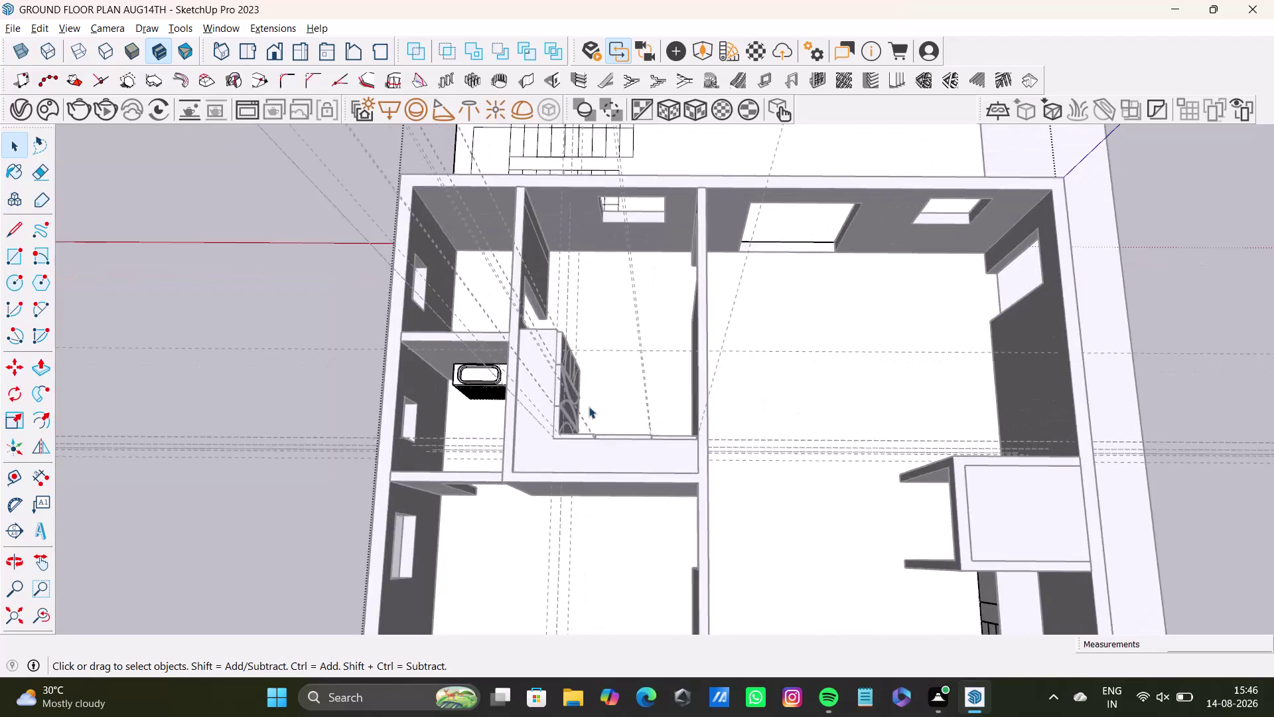
Select the whole L-shaped wardrobe in the furnished bedroom.
middle_drag(617, 453, 317, 513)
scroll(up, 3)
middle_drag(587, 396, 584, 259)
middle_drag(618, 291, 339, 302)
middle_drag(421, 314, 576, 392)
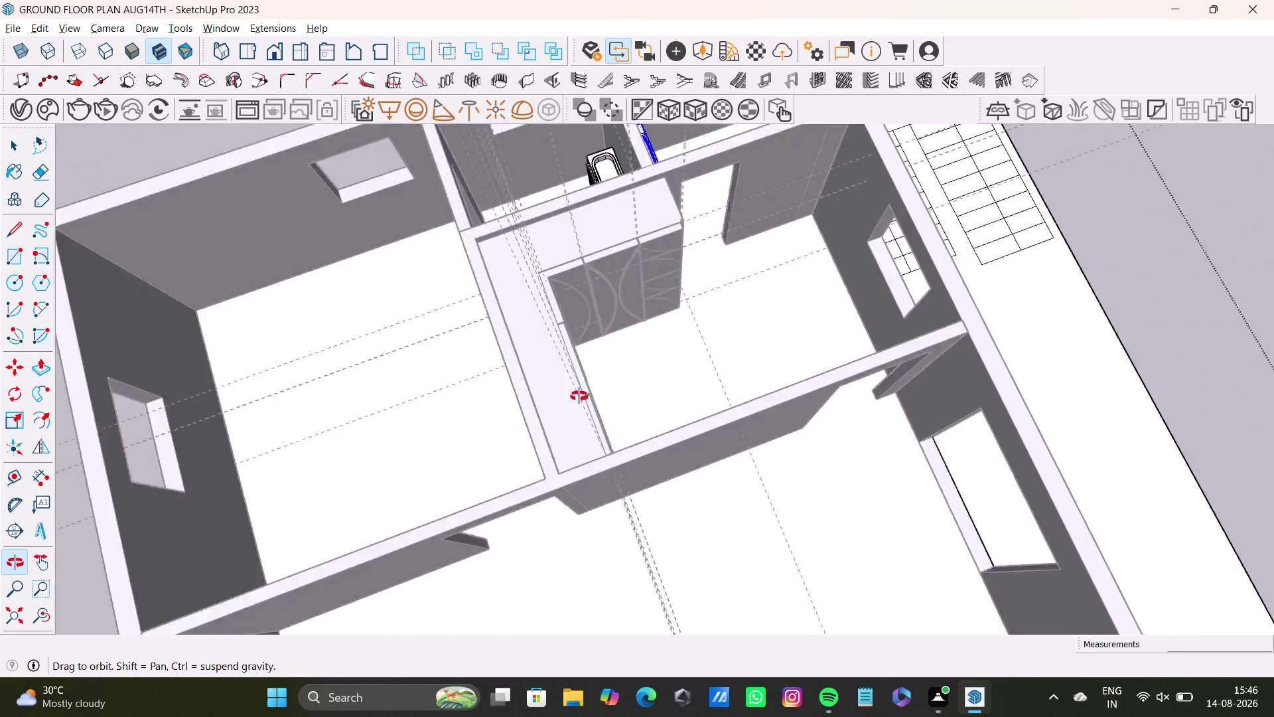
middle_drag(575, 392, 671, 258)
middle_drag(700, 316, 302, 366)
middle_drag(570, 328, 691, 632)
middle_drag(741, 554, 544, 427)
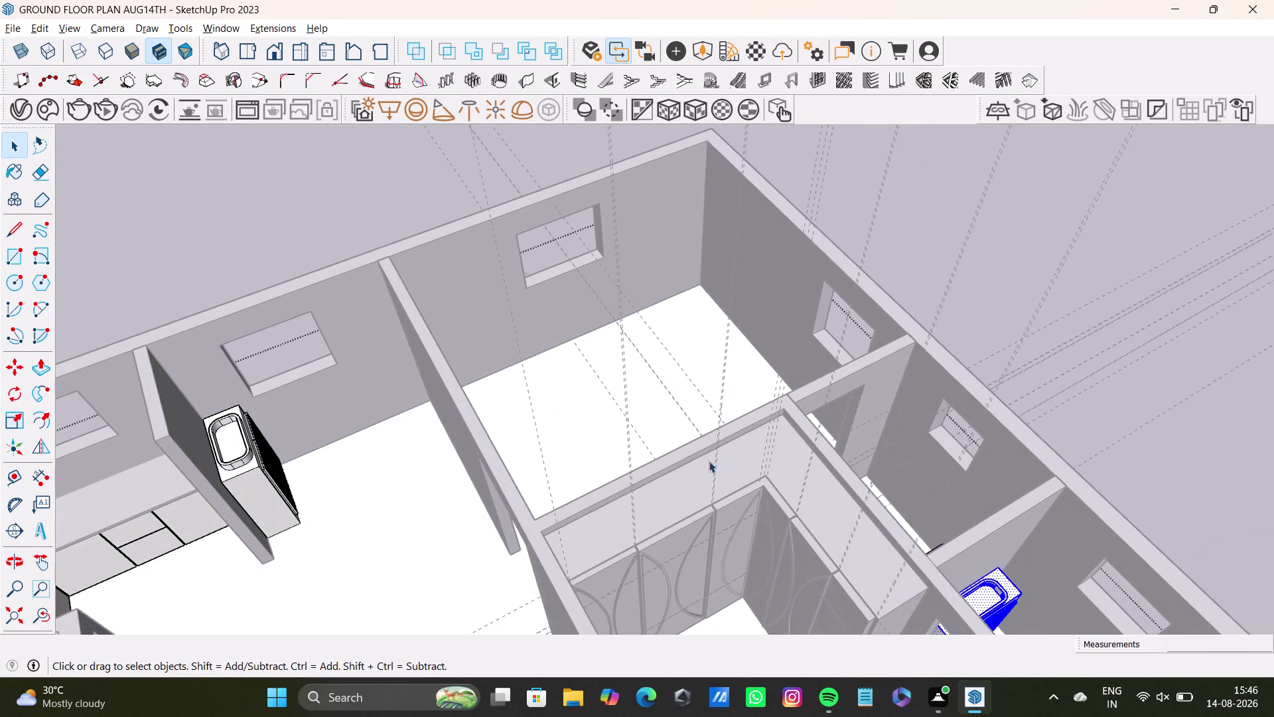
key(space)
click(1014, 291)
scroll(up, 3)
middle_drag(742, 515, 633, 439)
click(728, 392)
triple_click(715, 401)
scroll(down, 3)
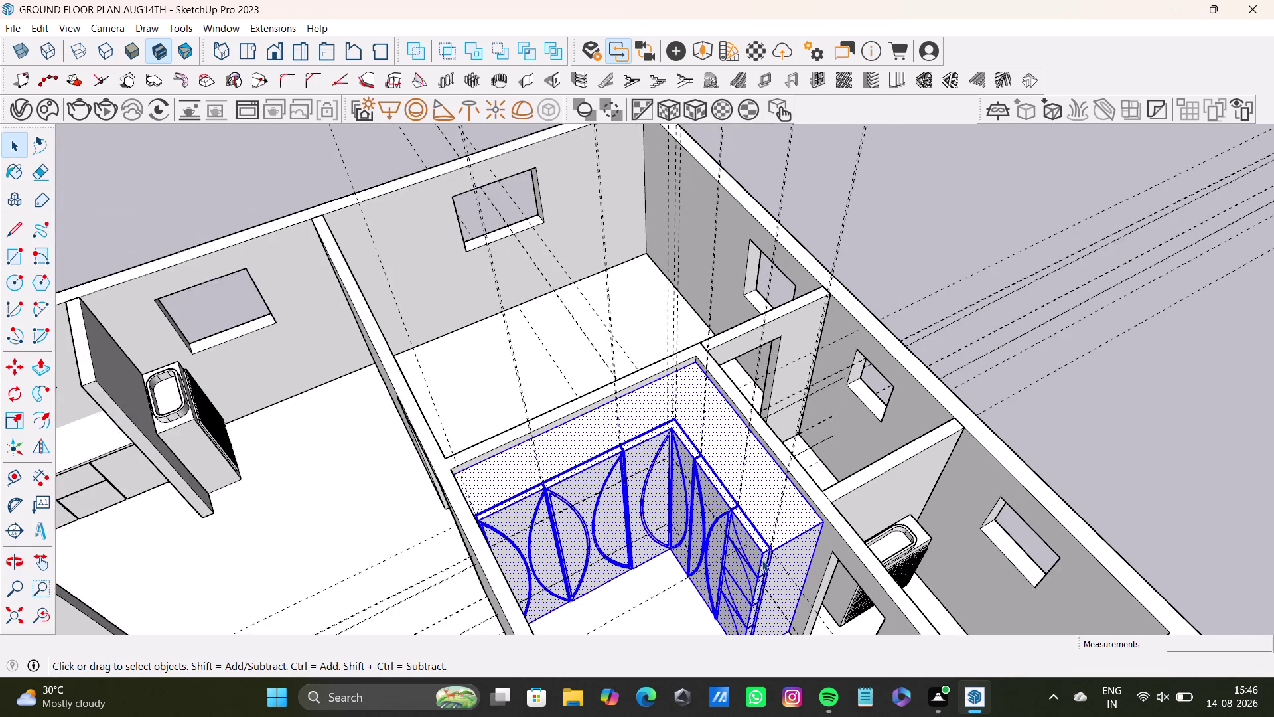
middle_drag(762, 560, 692, 434)
Move a copy of the wardrobe into a corner of the other bedroom.
key(m)
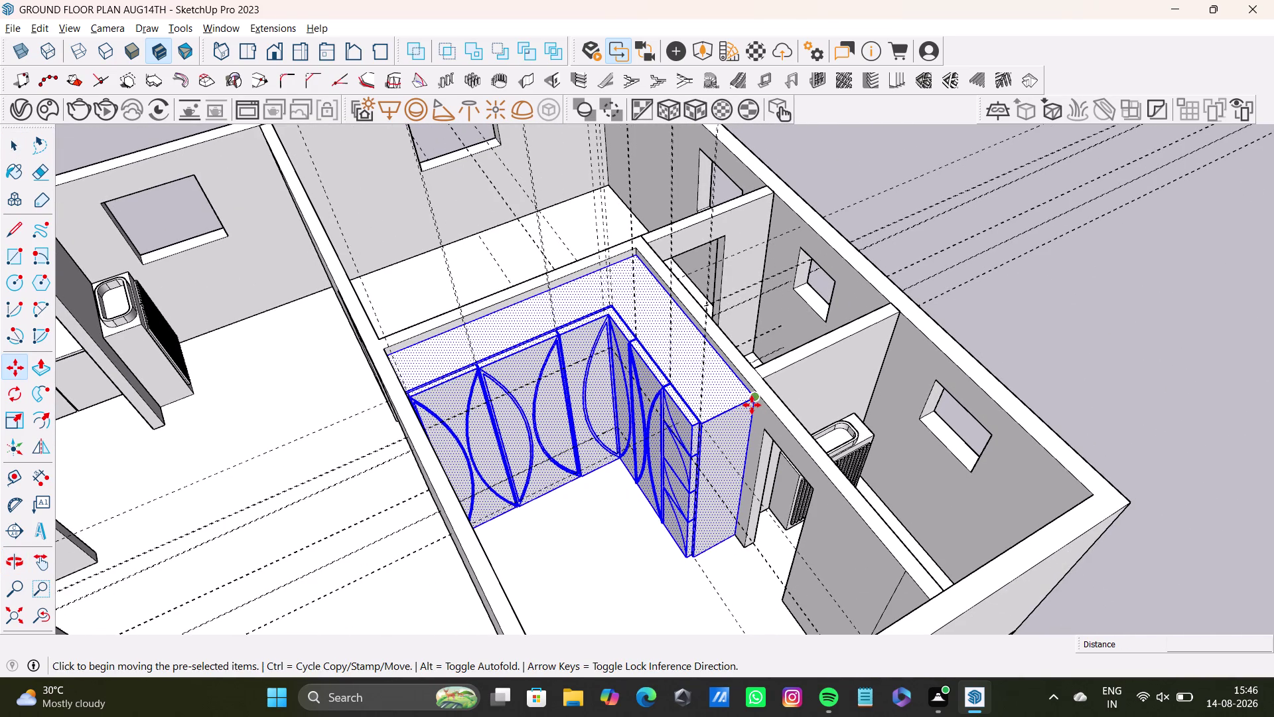
click(752, 405)
middle_drag(635, 152, 657, 332)
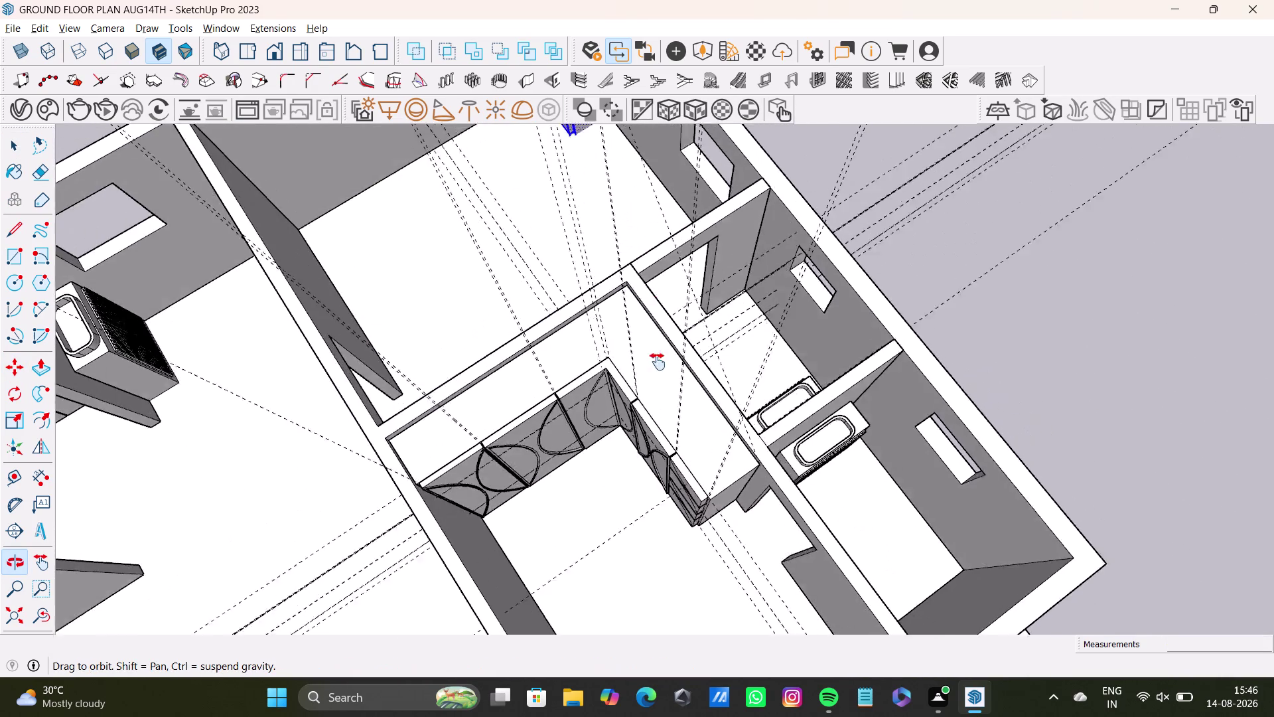
middle_drag(657, 332, 709, 673)
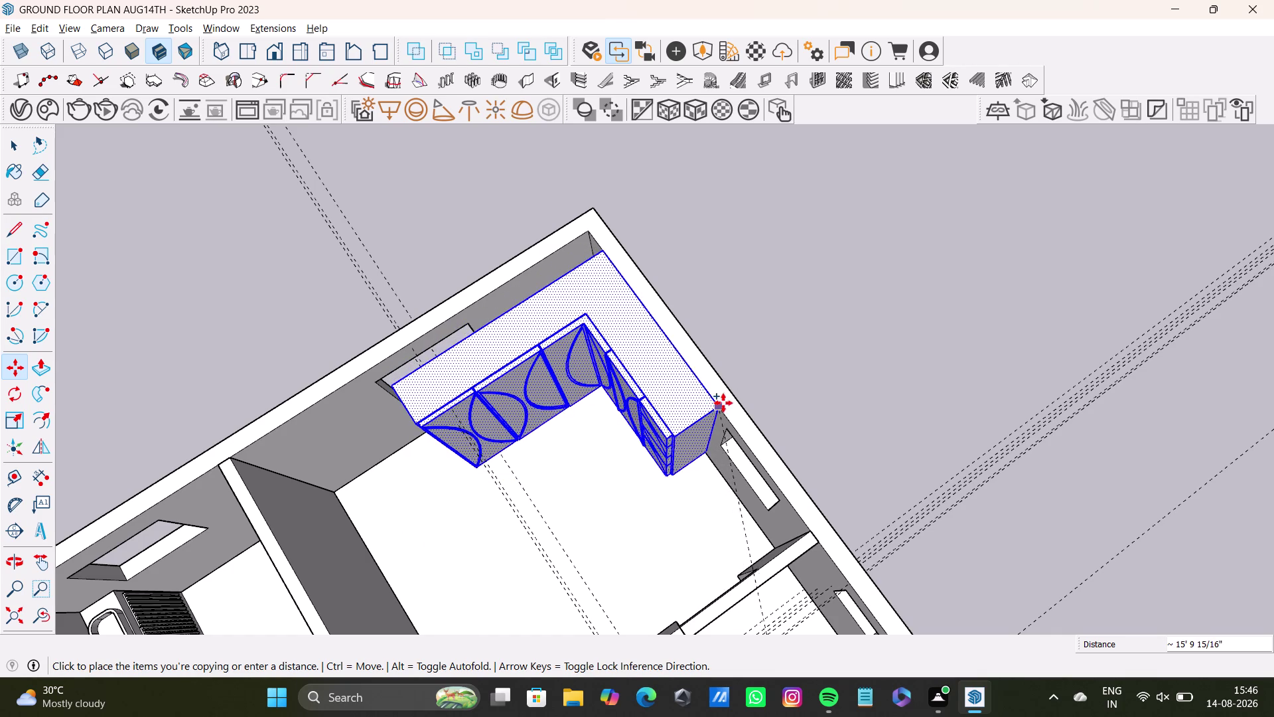
click(724, 416)
middle_drag(561, 503, 702, 389)
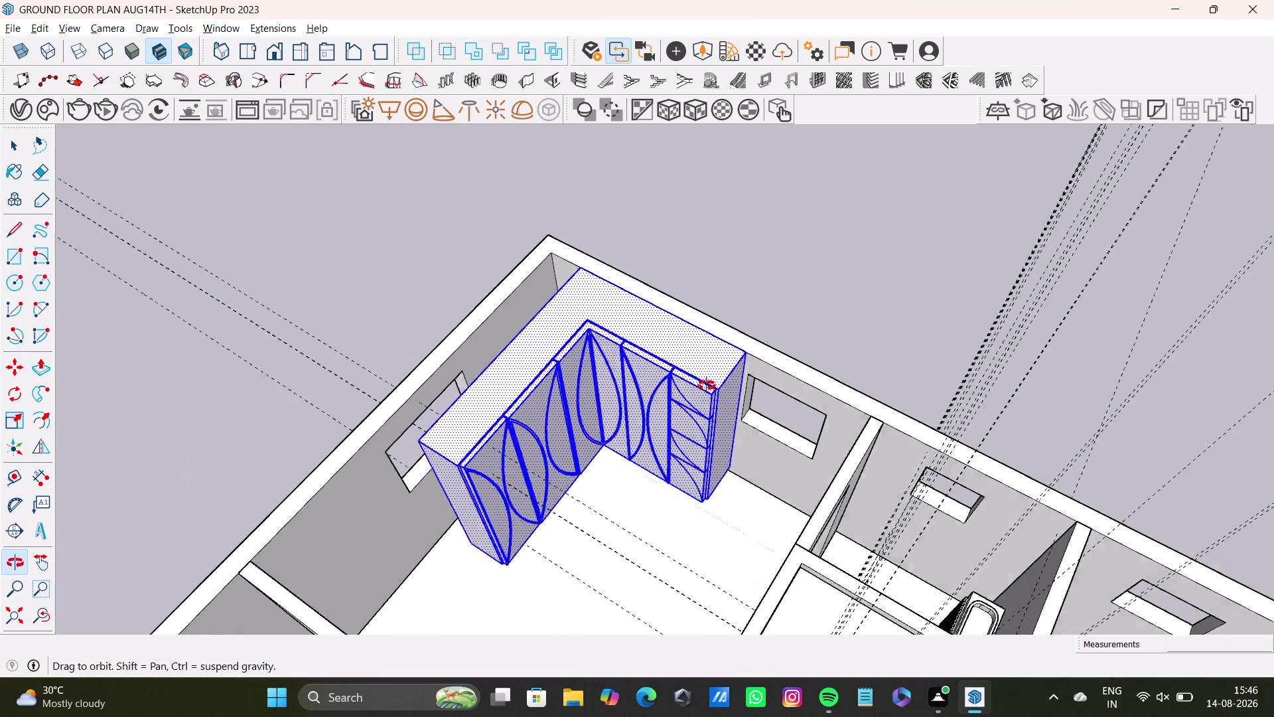
middle_drag(702, 389, 736, 362)
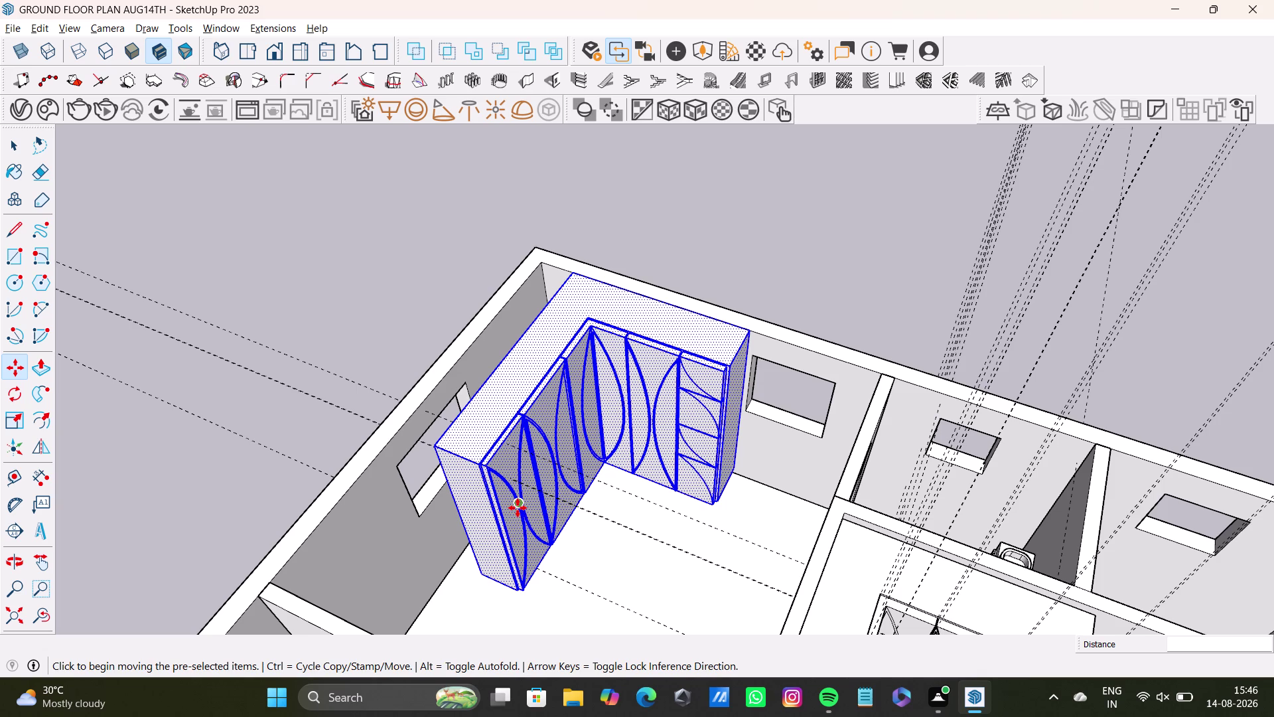
Shrink the copied wardrobe's width, depth and height with the Scale grips.
key(s)
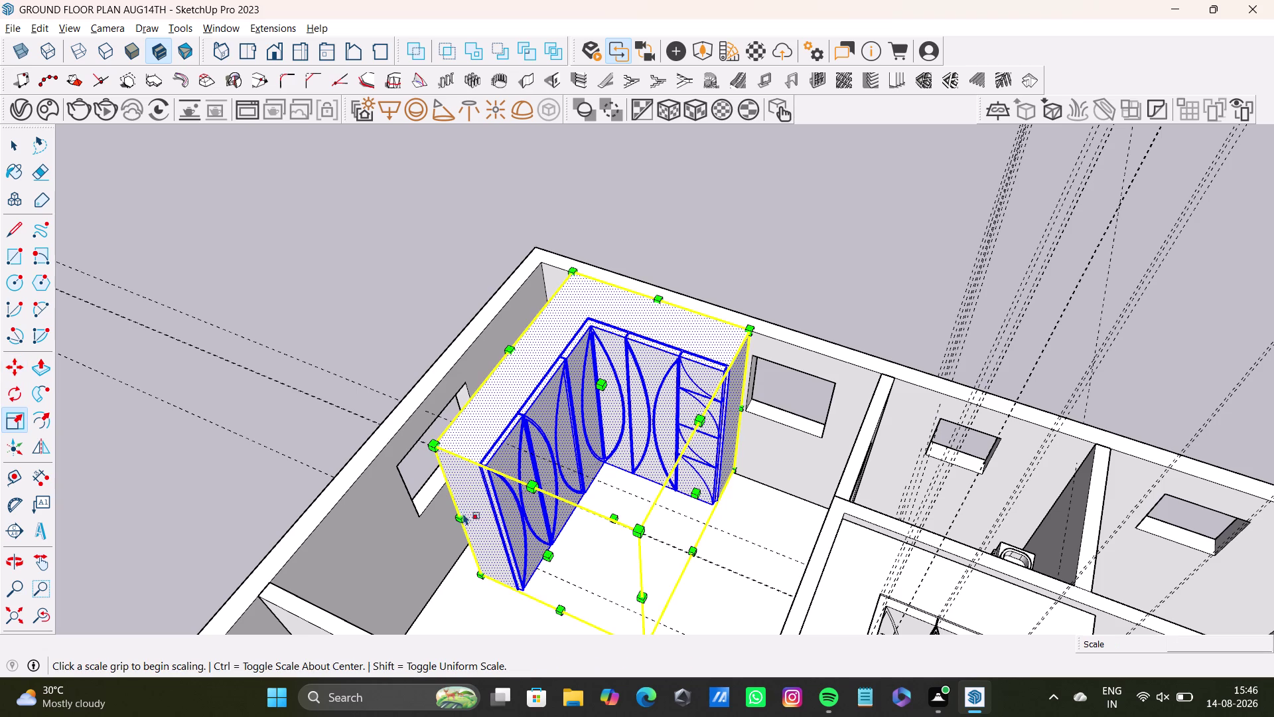
drag(549, 559, 581, 493)
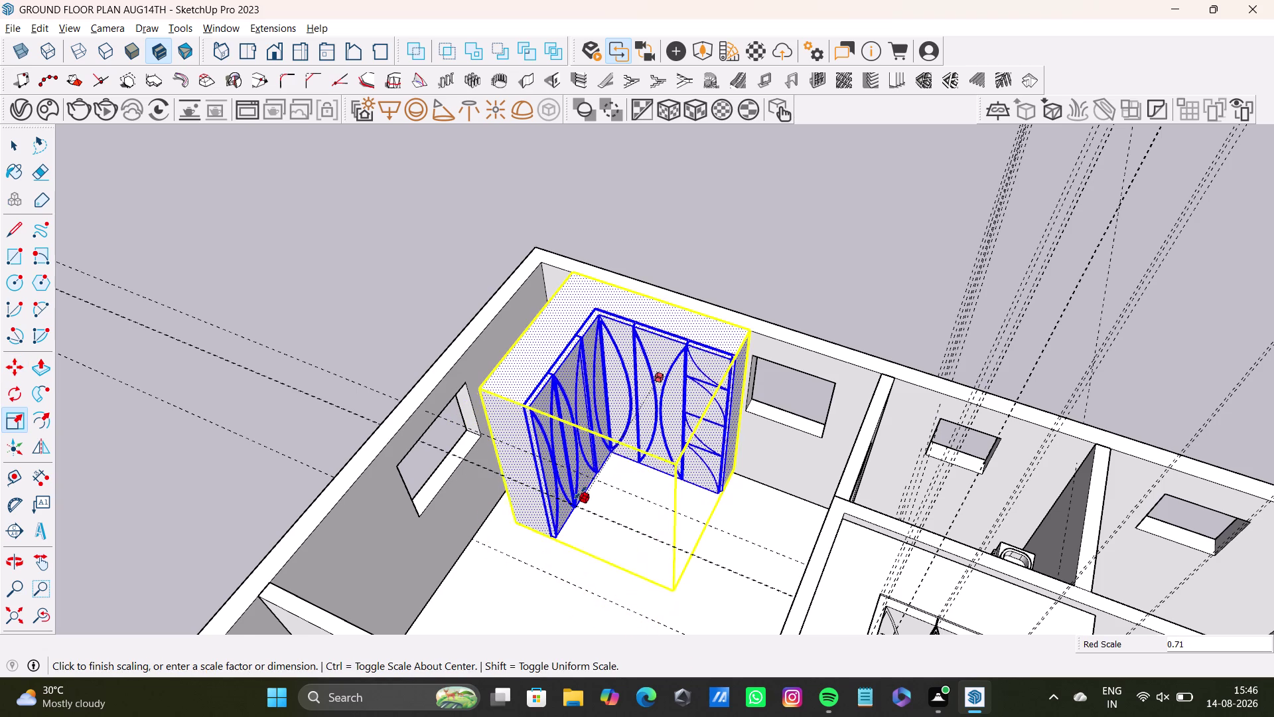
drag(580, 493, 580, 486)
drag(714, 466, 673, 452)
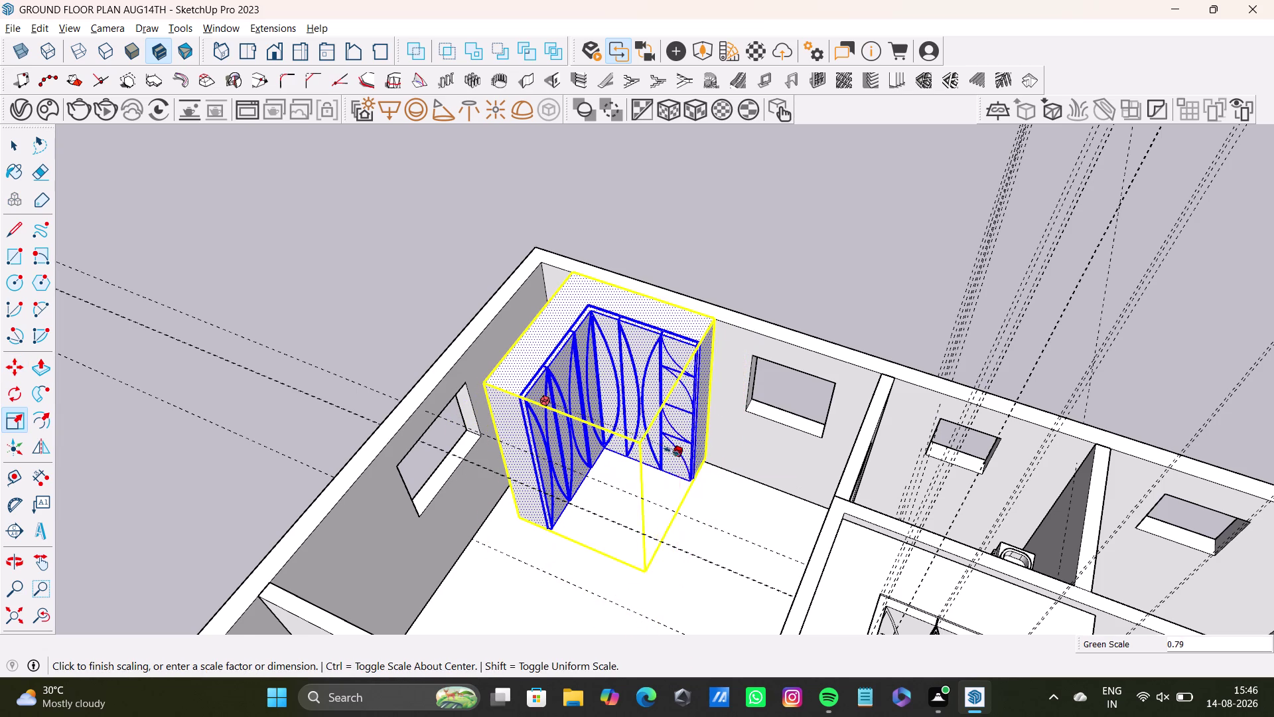
drag(673, 451, 688, 454)
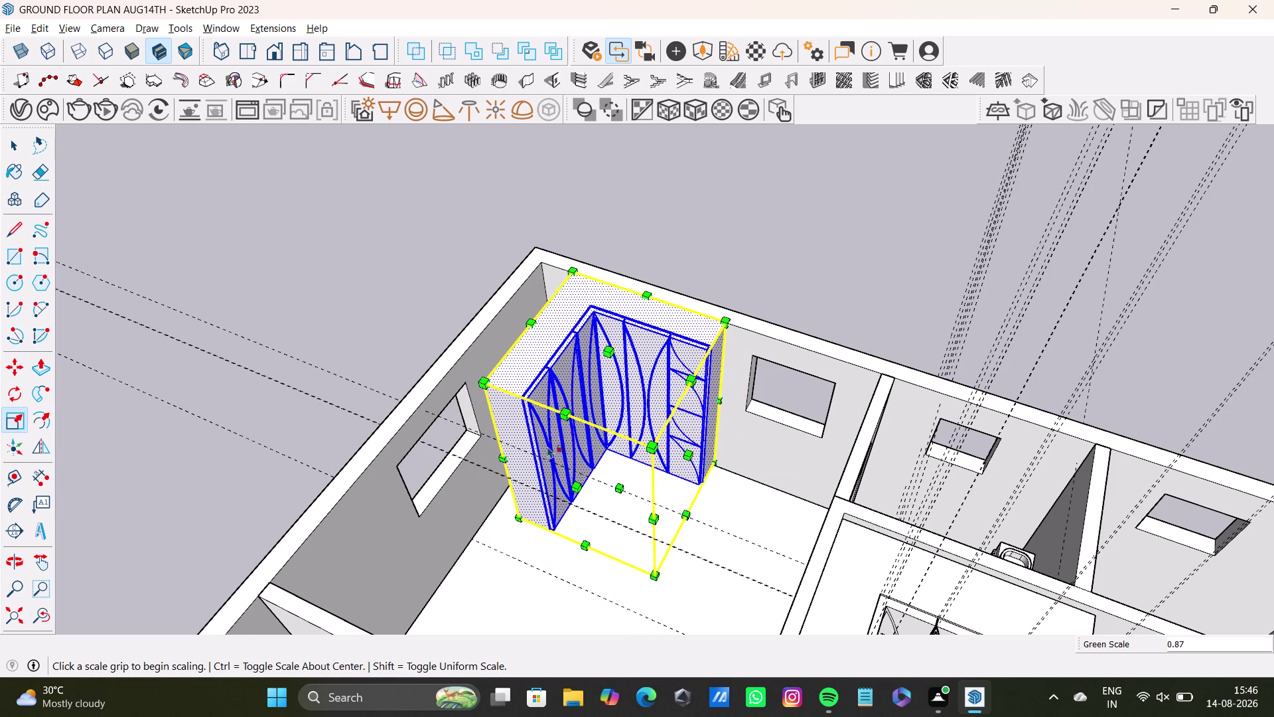
click(605, 353)
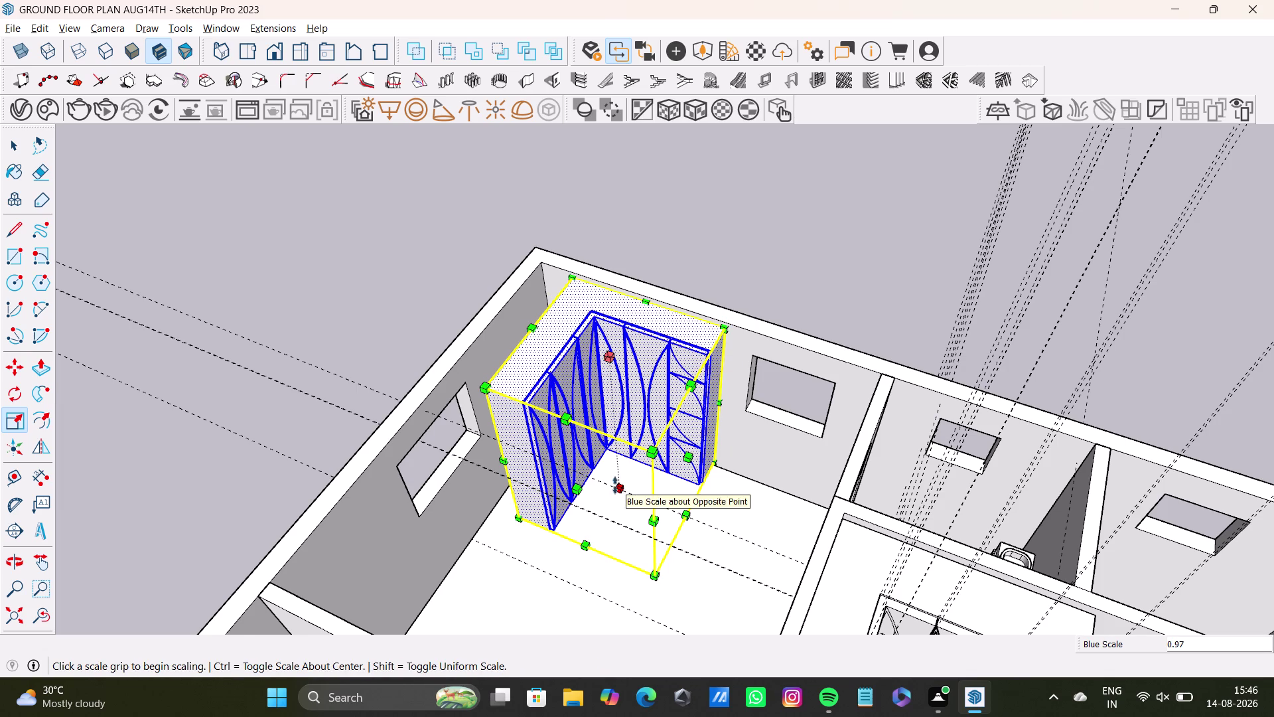
drag(575, 491, 566, 483)
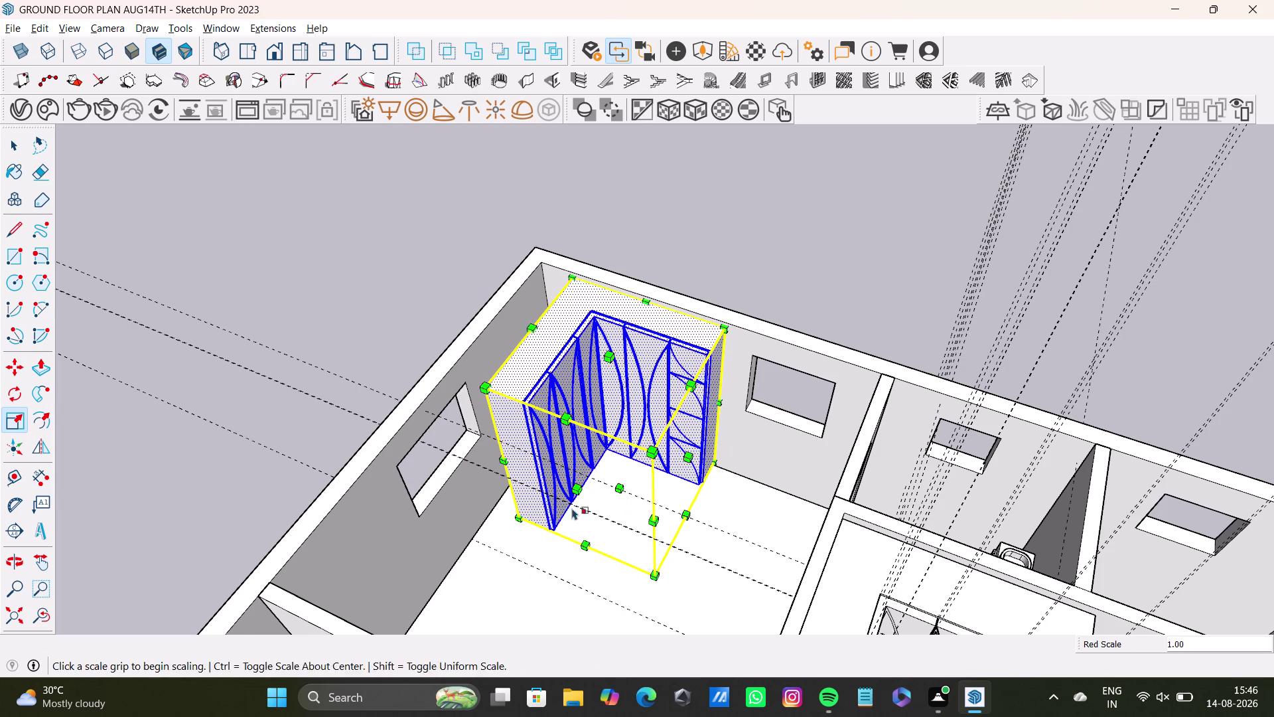
Check the scaled wardrobe from several angles, fine-tune its size, then deselect it.
middle_drag(573, 508, 768, 508)
scroll(up, 3)
middle_drag(580, 474, 381, 361)
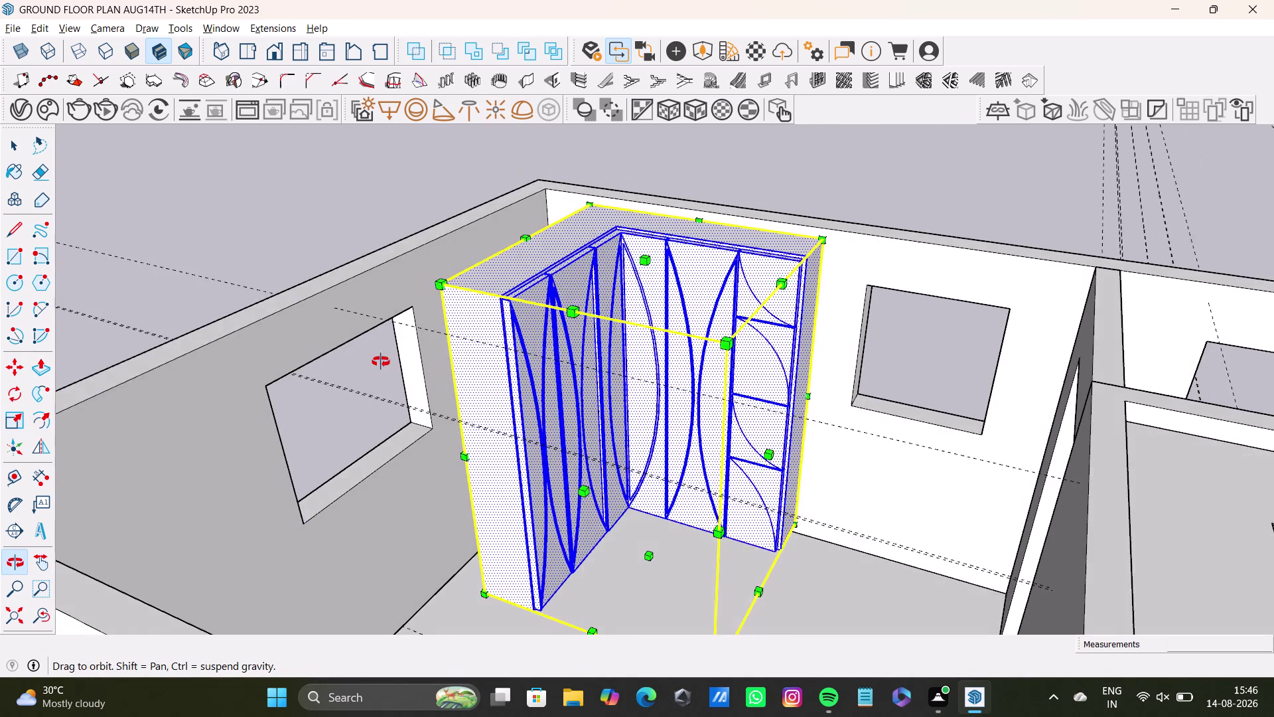
middle_drag(381, 362, 375, 349)
middle_drag(430, 383, 401, 434)
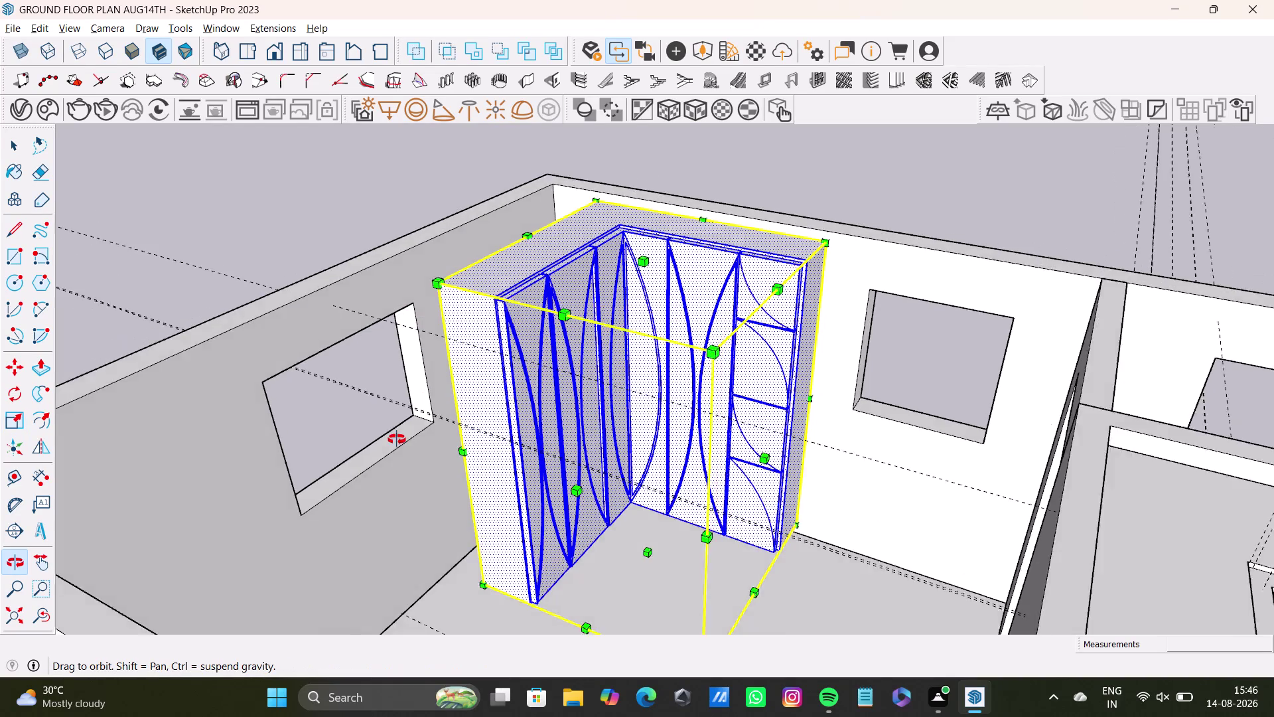
middle_drag(400, 434, 354, 476)
drag(550, 493, 558, 485)
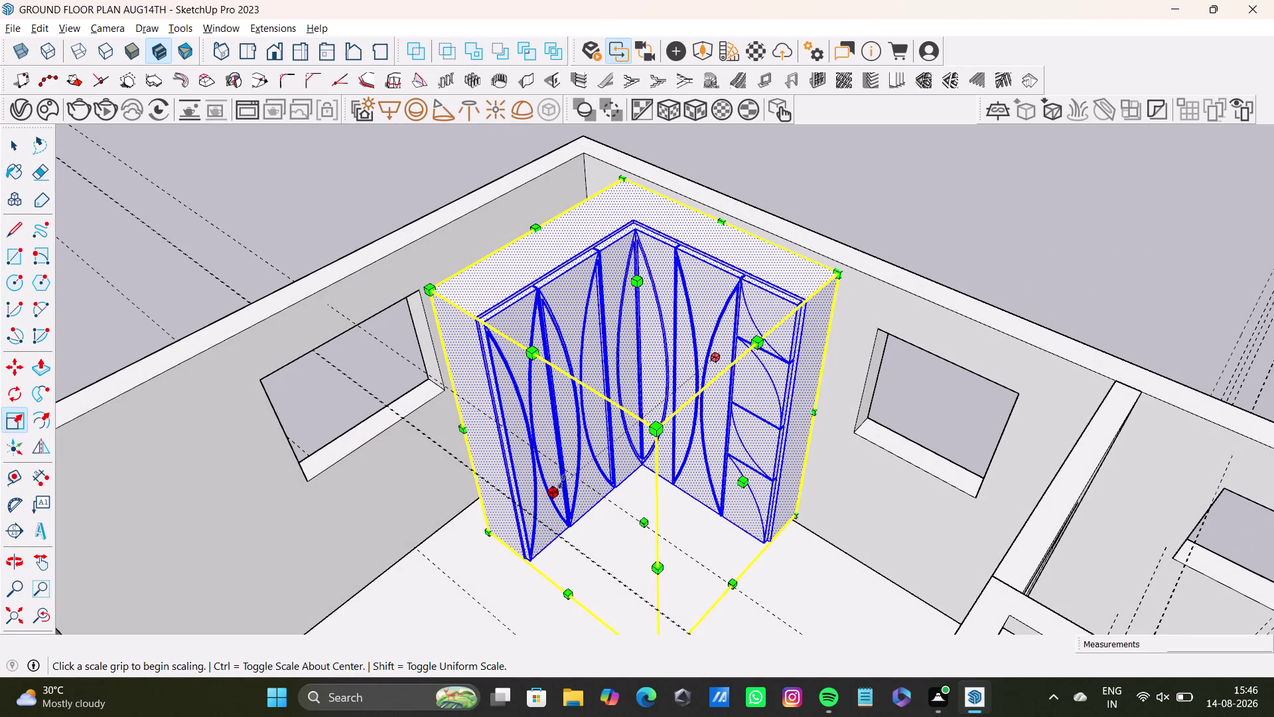
drag(558, 485, 583, 442)
middle_drag(597, 477, 485, 471)
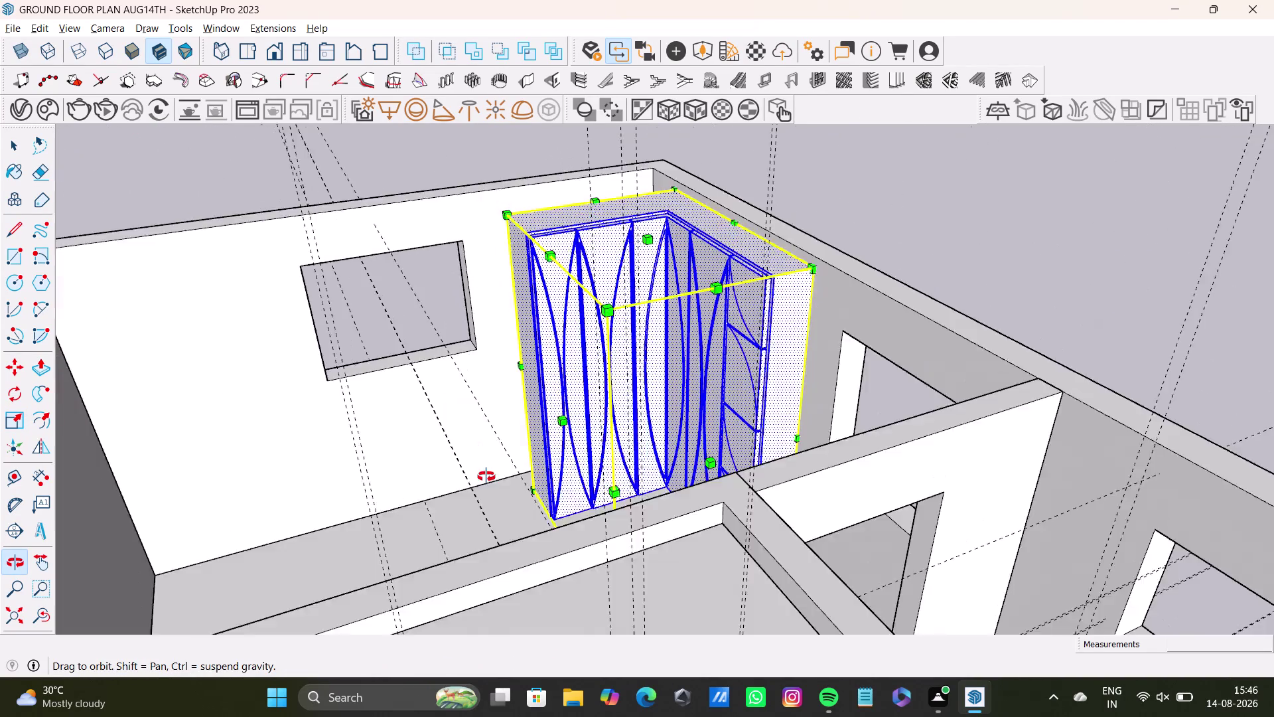
middle_drag(484, 471, 488, 482)
key(space)
click(867, 206)
Move the resized wardrobe snug into the bedroom corner.
middle_drag(879, 285, 915, 501)
click(662, 355)
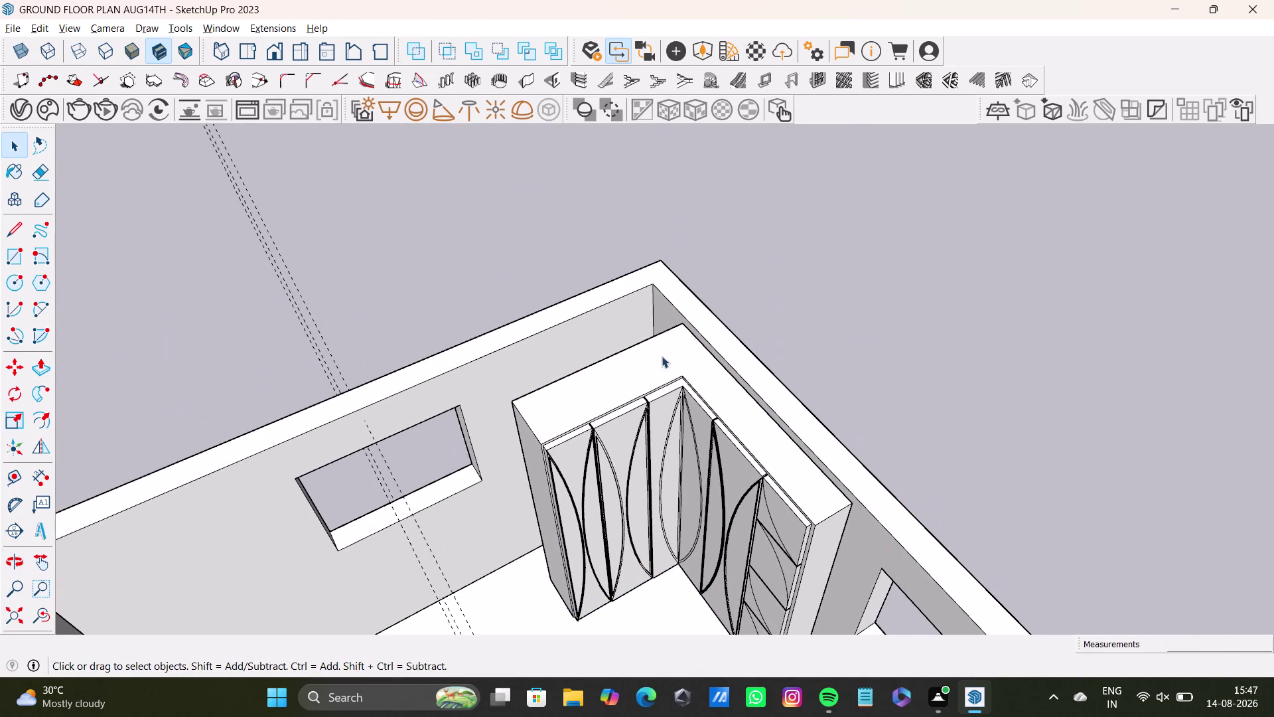
double_click(665, 365)
triple_click(668, 381)
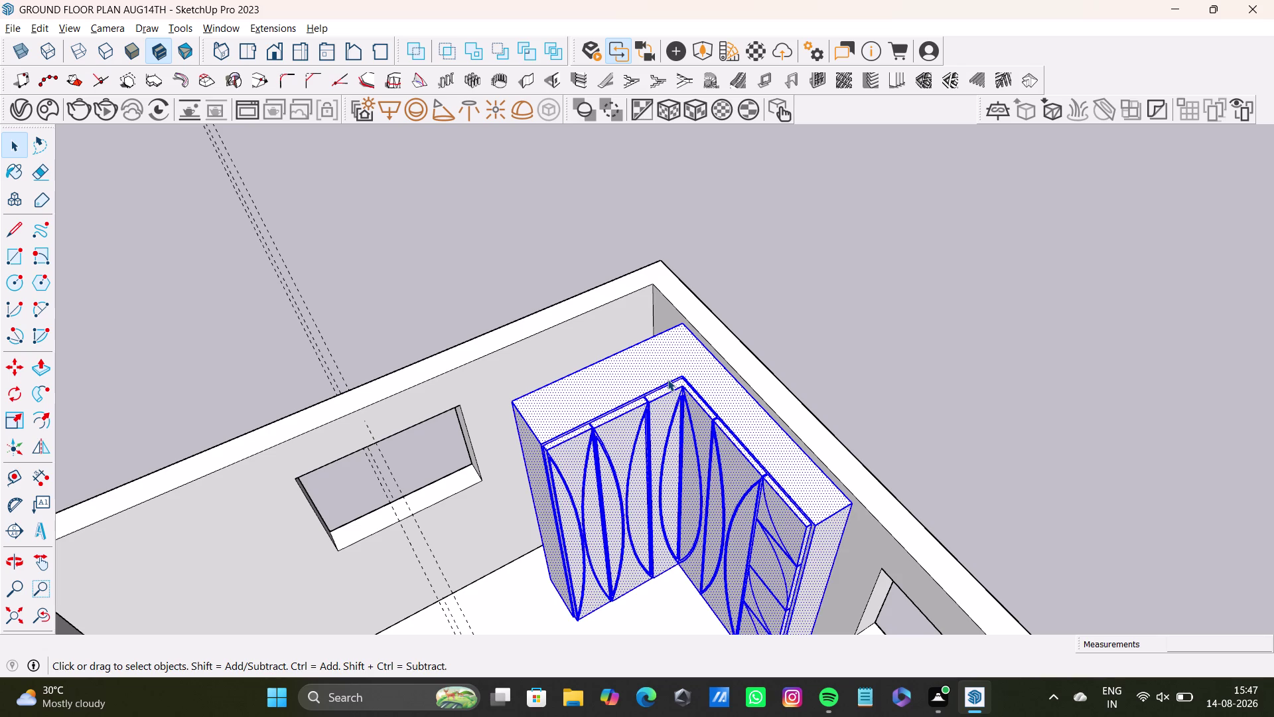
key(m)
click(680, 328)
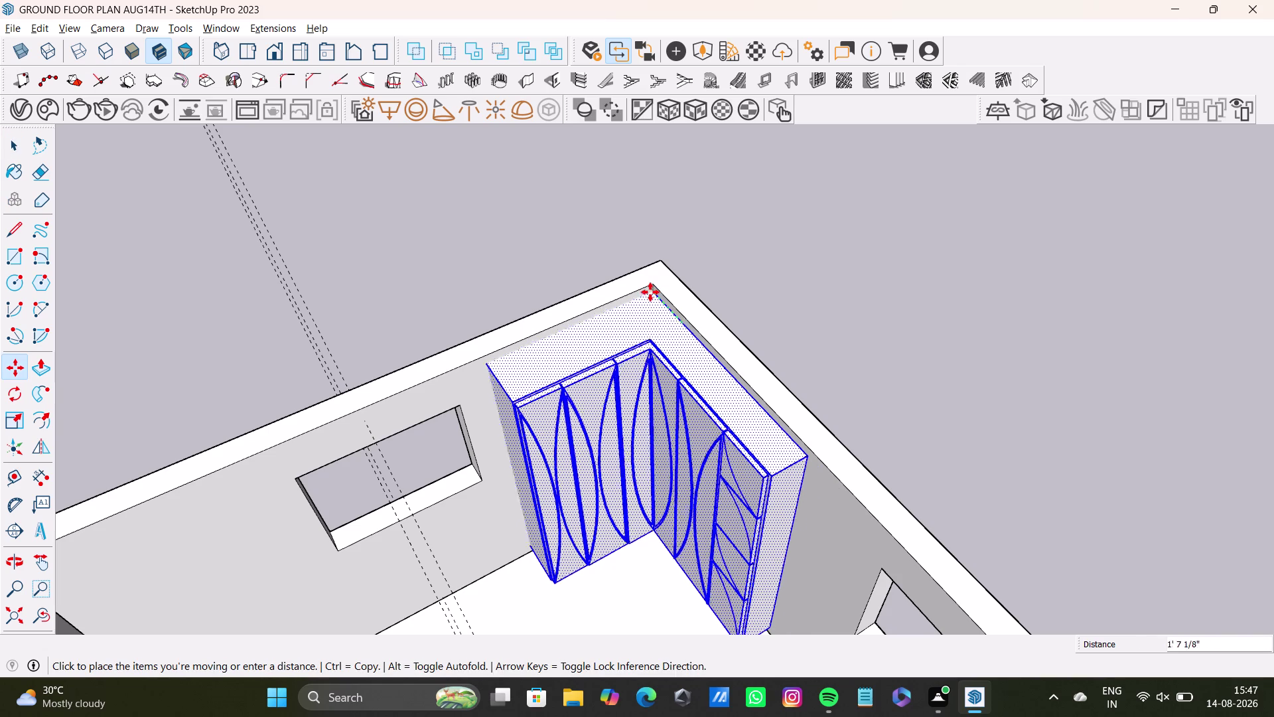
click(650, 292)
Review both bedrooms from afar, then zoom in on the window opening beside the wardrobe.
middle_drag(652, 427, 539, 527)
scroll(down, 3)
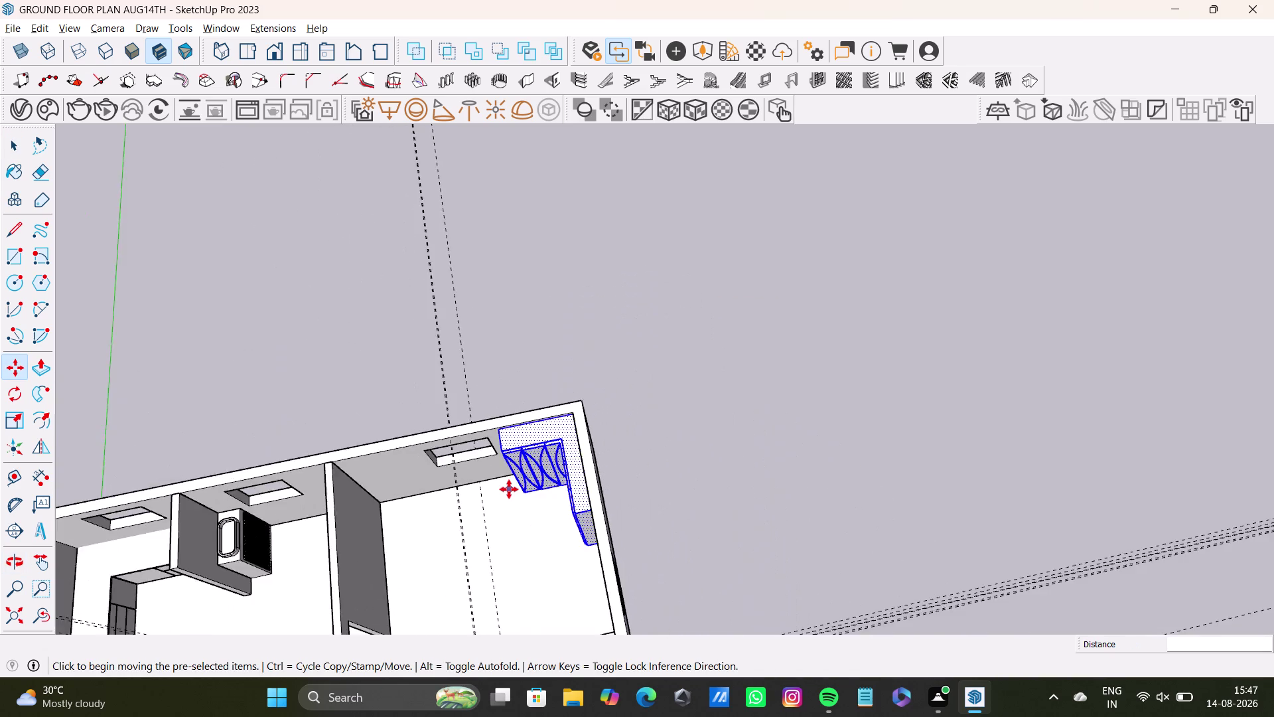
scroll(down, 3)
middle_drag(498, 509, 711, 325)
middle_drag(738, 439, 697, 357)
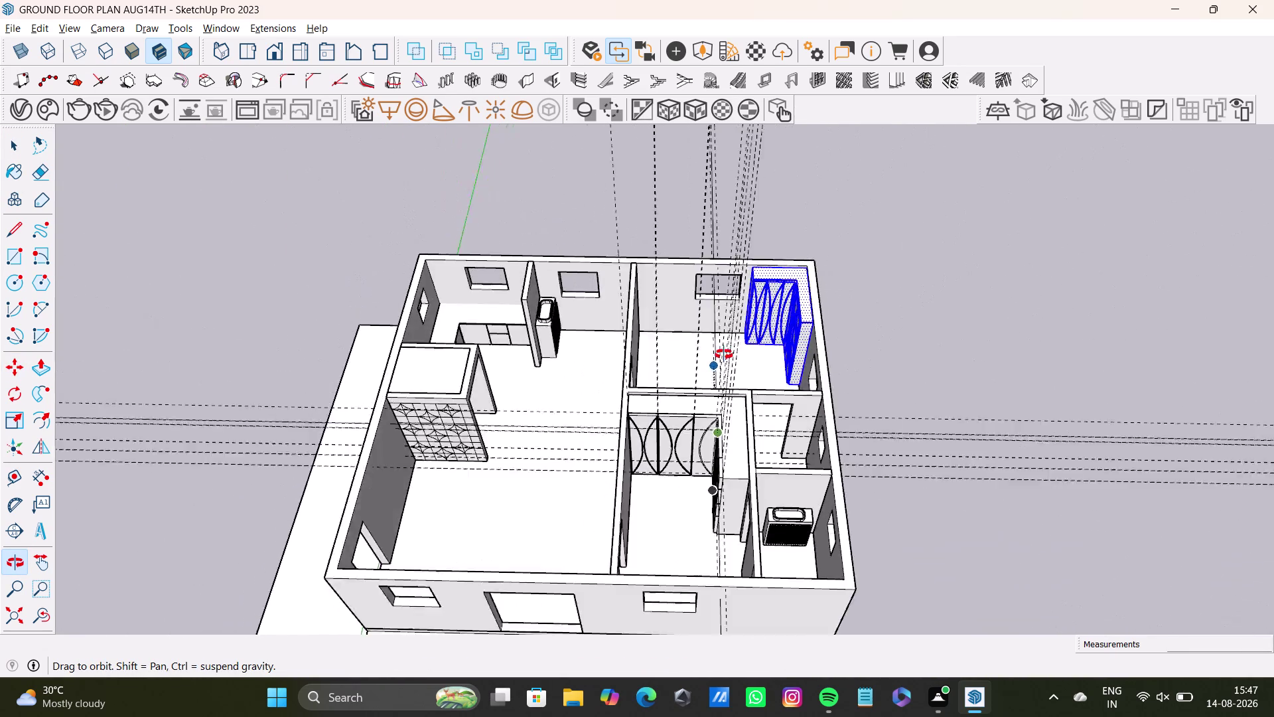
middle_drag(697, 357, 739, 354)
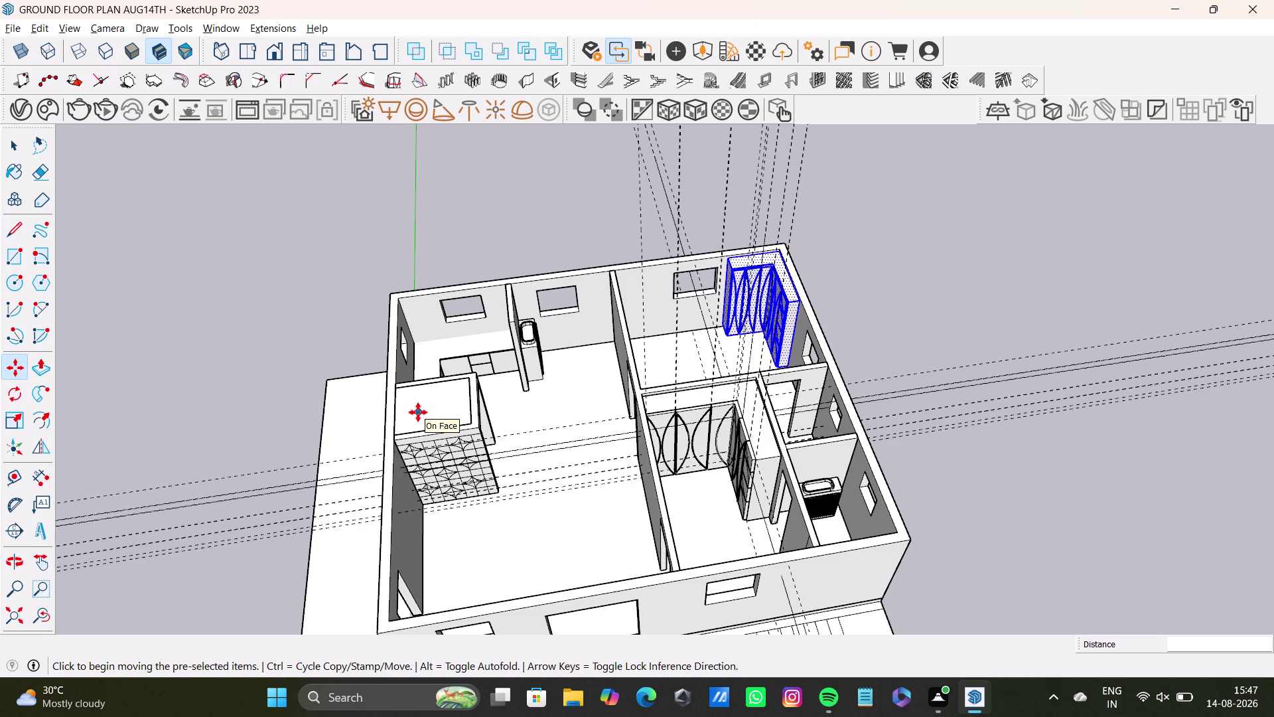
key(space)
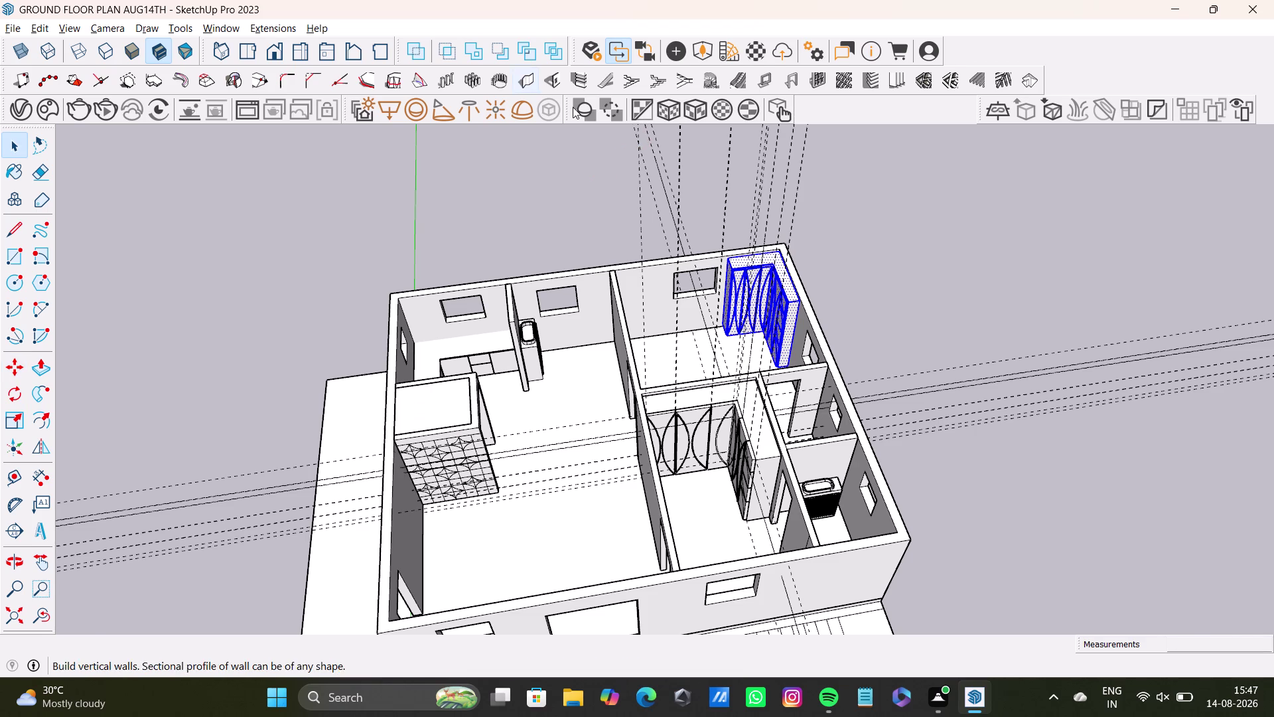
scroll(up, 3)
scroll(up, 3)
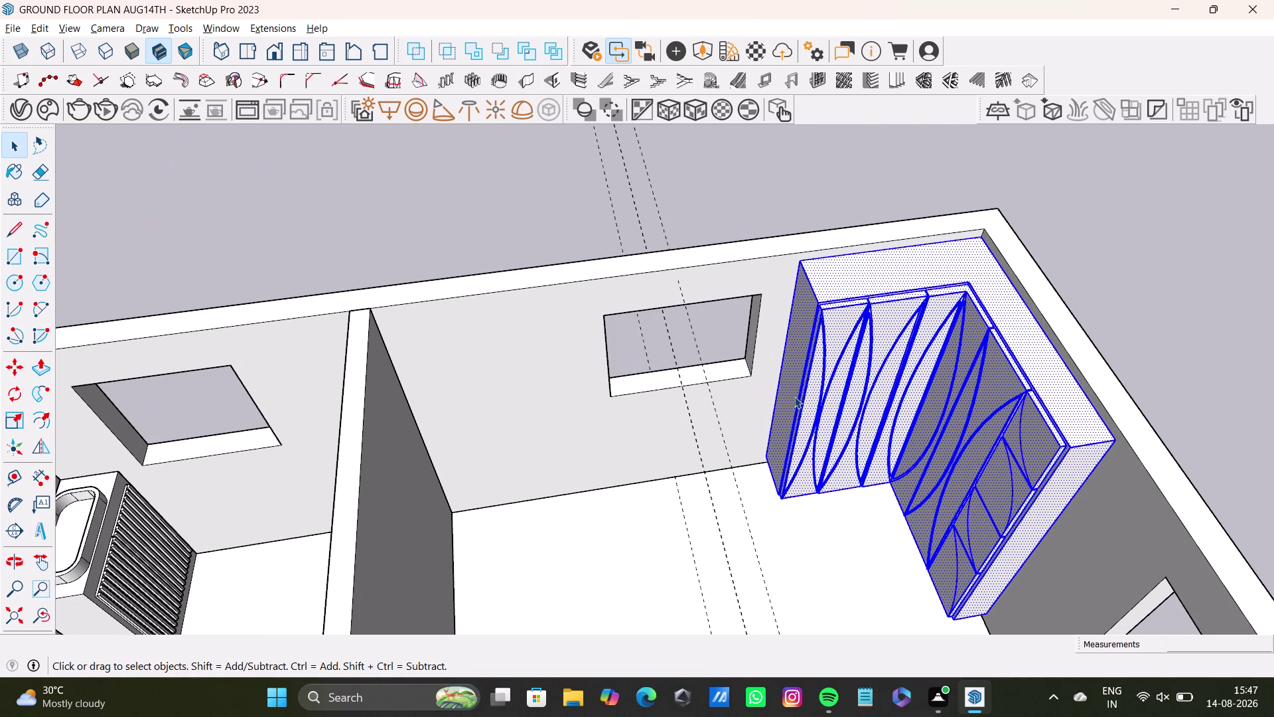
scroll(up, 3)
middle_drag(762, 323, 700, 350)
middle_drag(725, 360, 800, 318)
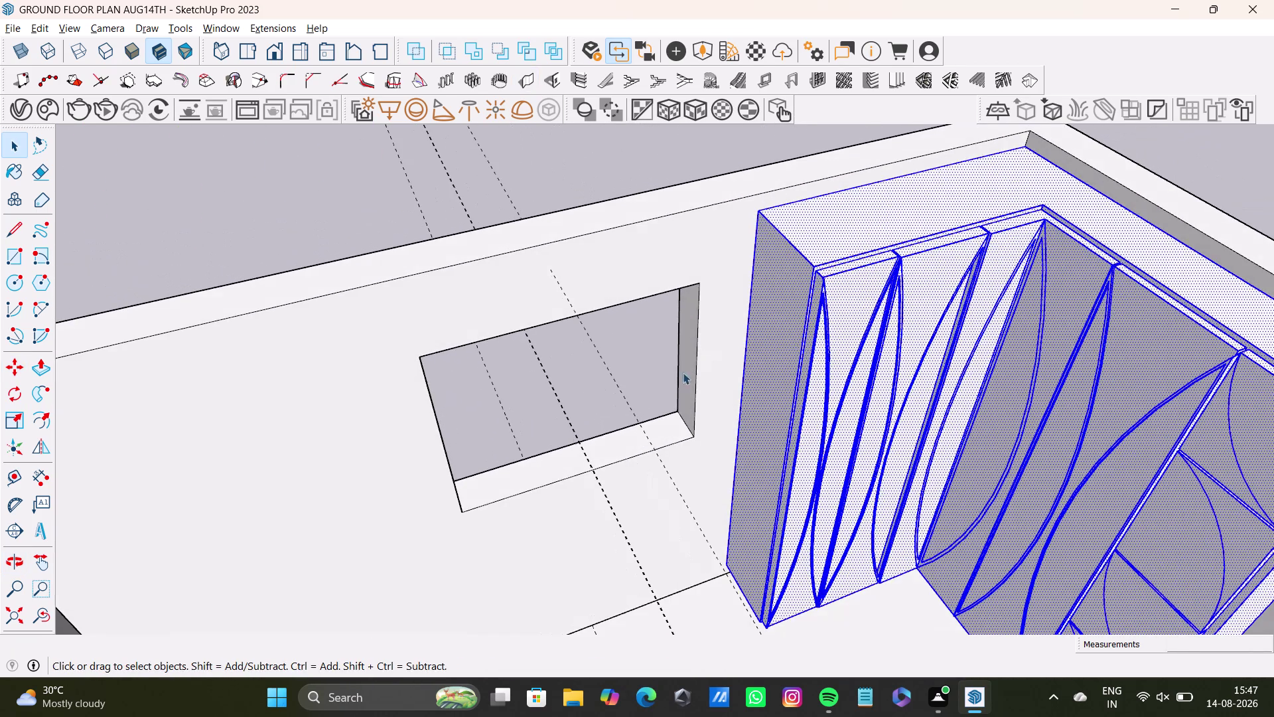
Push the window opening's right side face outward to widen it.
click(684, 353)
triple_click(688, 363)
double_click(688, 363)
drag(688, 363, 689, 371)
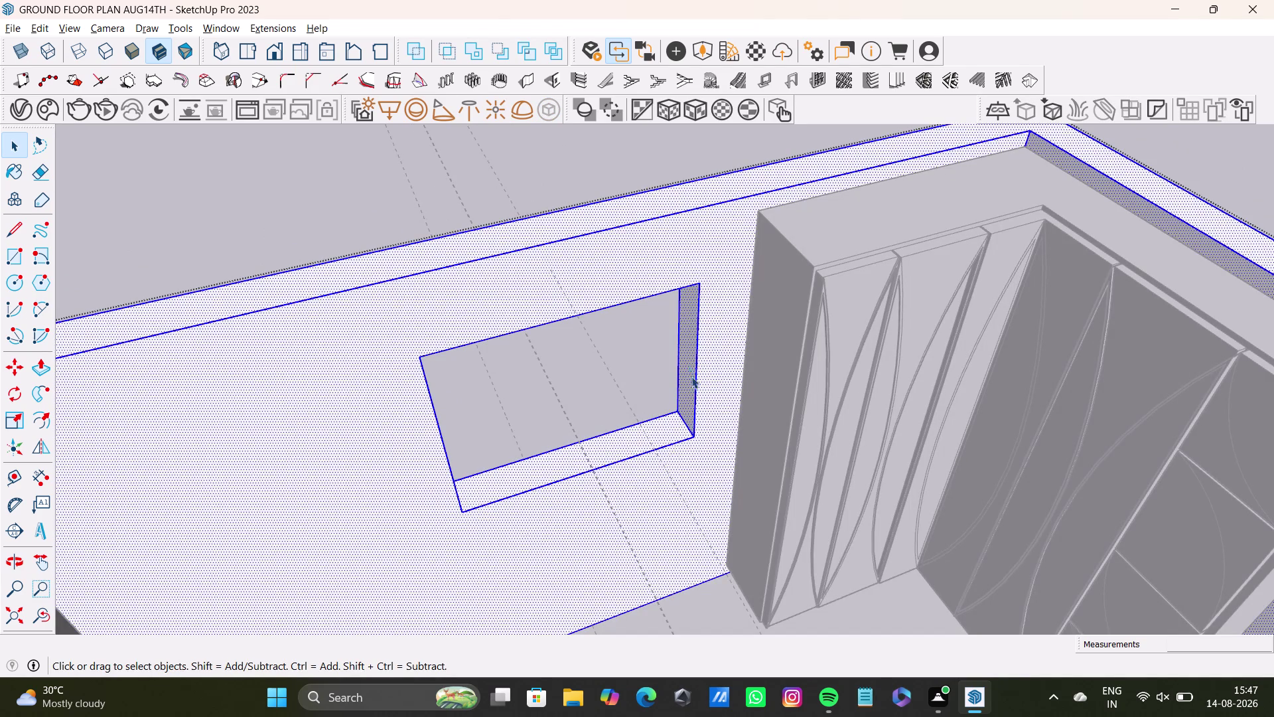
click(691, 376)
click(691, 377)
key(p)
drag(688, 377, 662, 380)
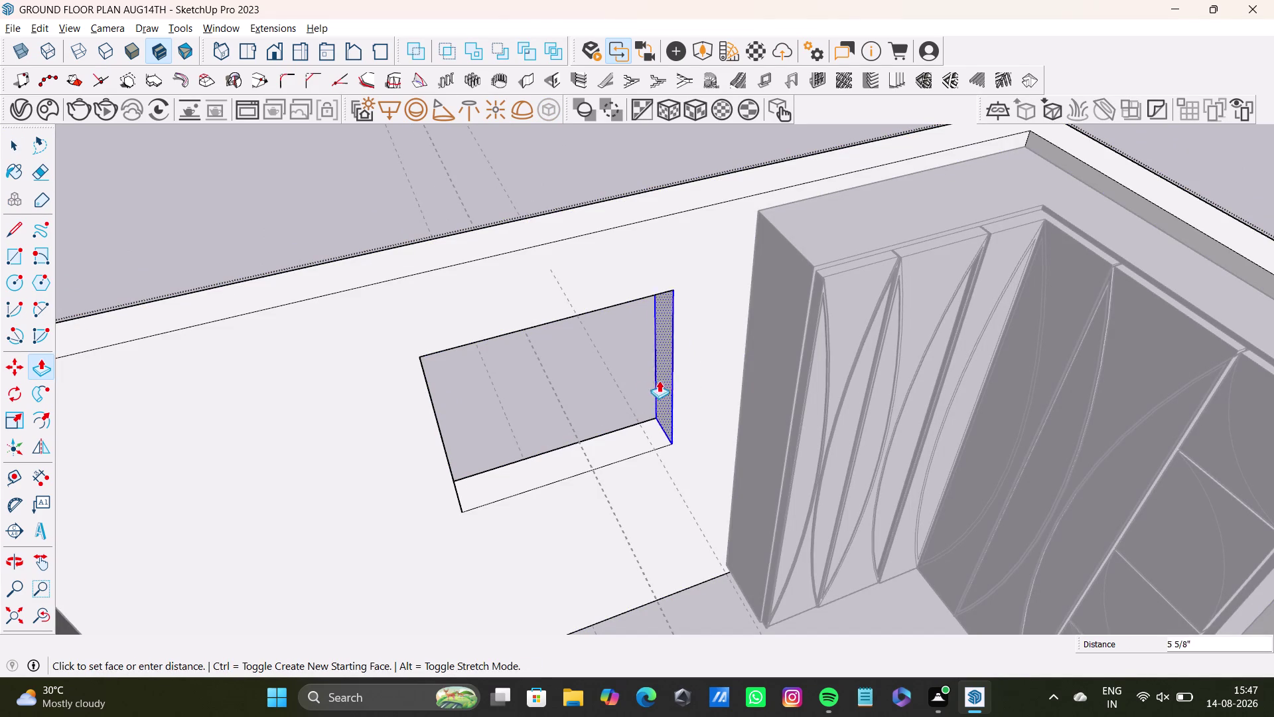
drag(662, 381, 625, 383)
middle_drag(528, 431, 369, 411)
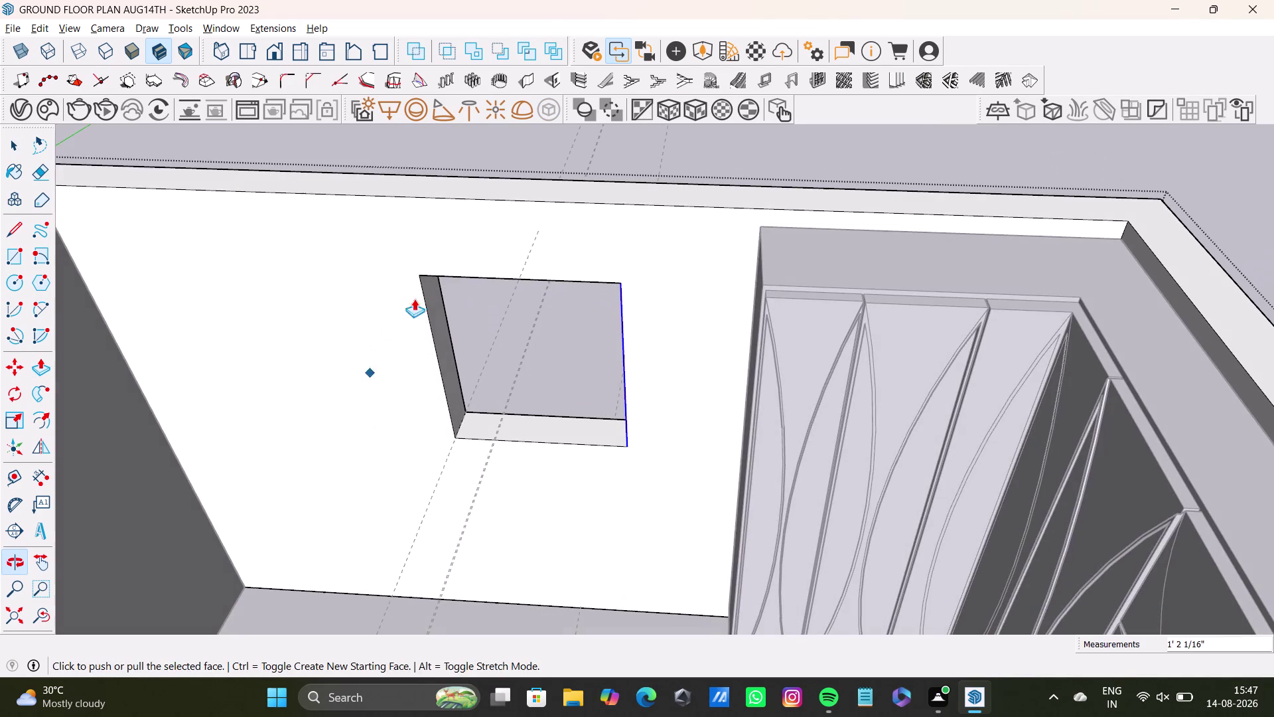
drag(440, 325, 420, 320)
middle_drag(490, 345, 549, 196)
middle_drag(528, 375, 550, 280)
drag(535, 457, 537, 437)
key(space)
click(541, 454)
click(544, 462)
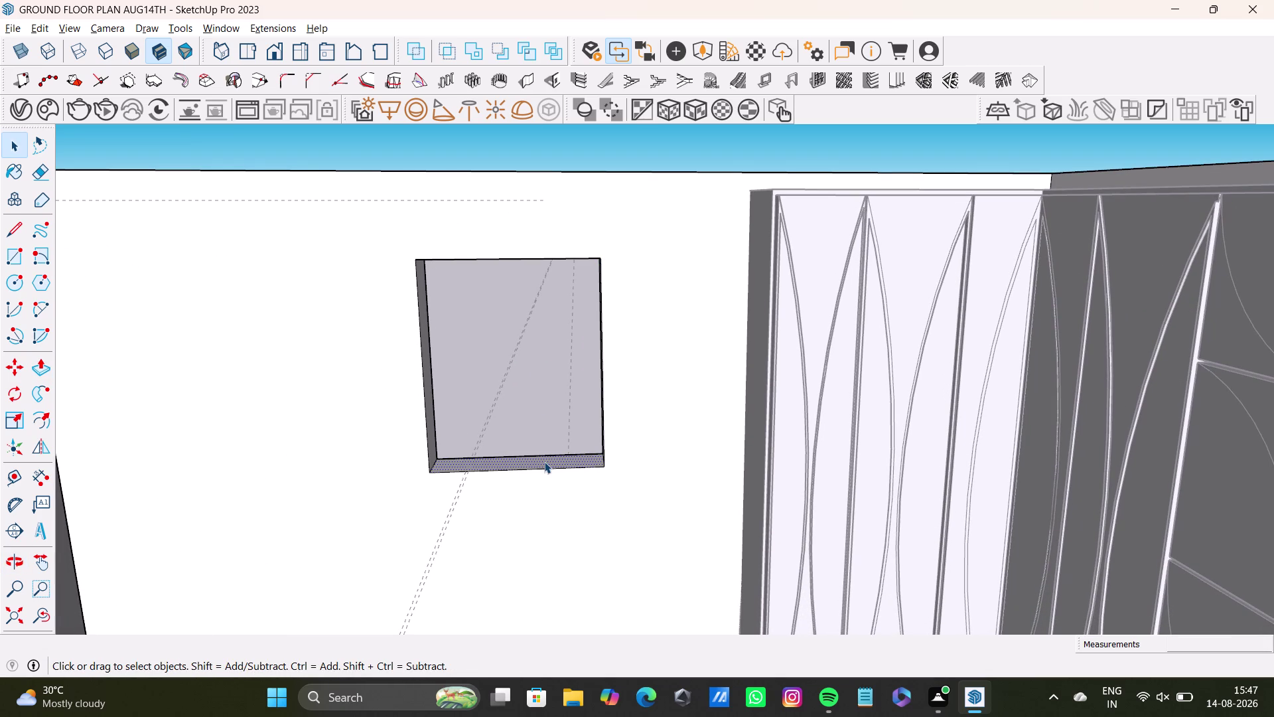
Push the window opening's left side face outward.
key(p)
drag(545, 462, 542, 434)
key(space)
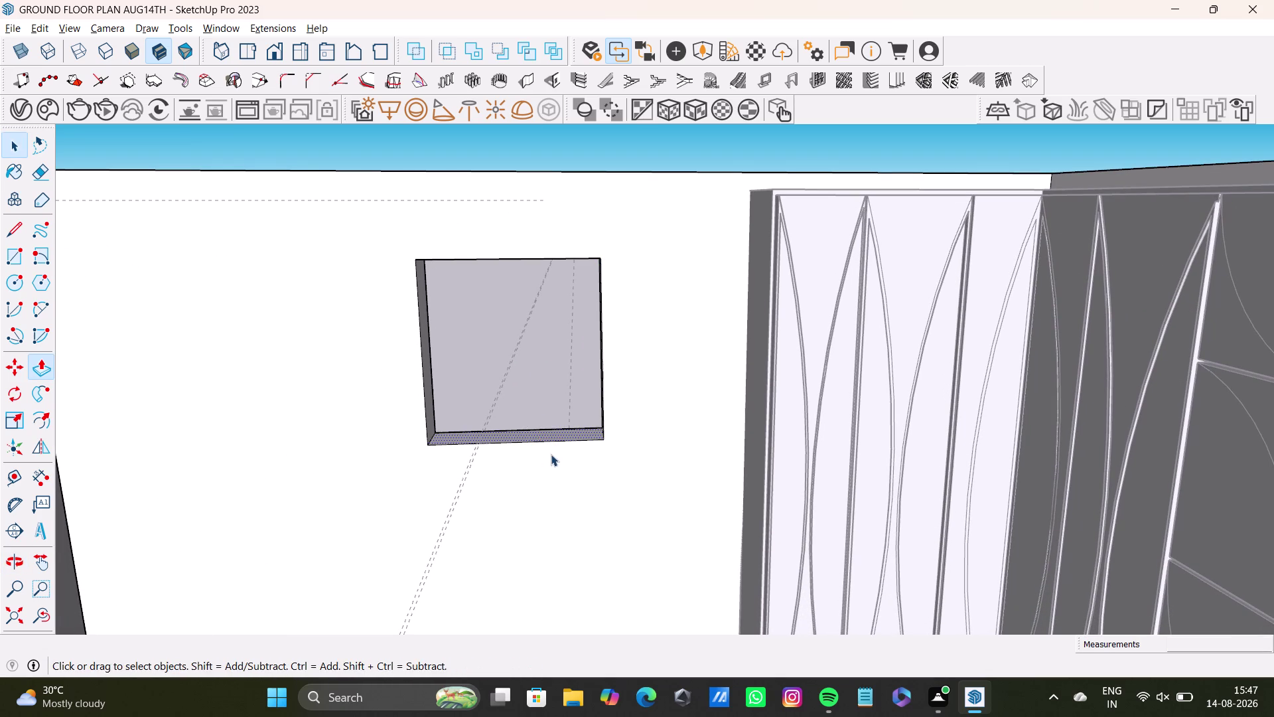
scroll(down, 3)
middle_drag(550, 421, 519, 530)
scroll(down, 3)
scroll(up, 3)
middle_drag(545, 423, 545, 522)
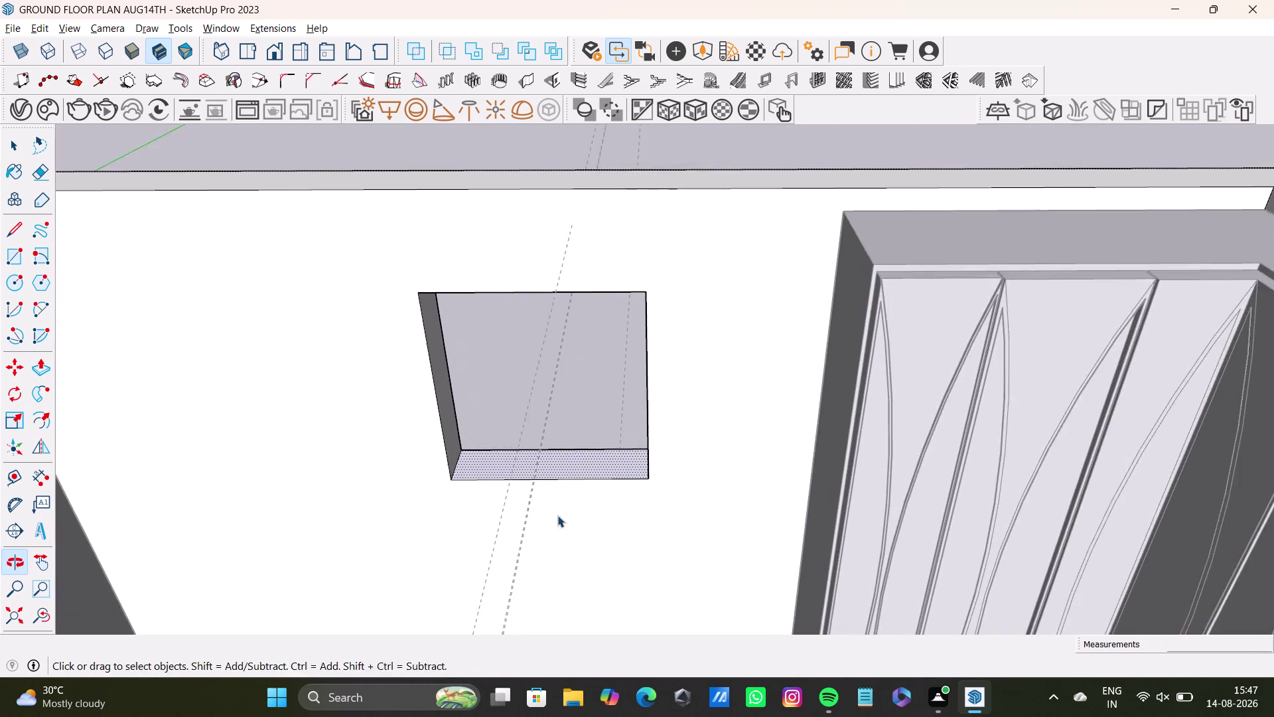
middle_drag(557, 515, 455, 499)
click(501, 336)
key(p)
drag(500, 337, 474, 335)
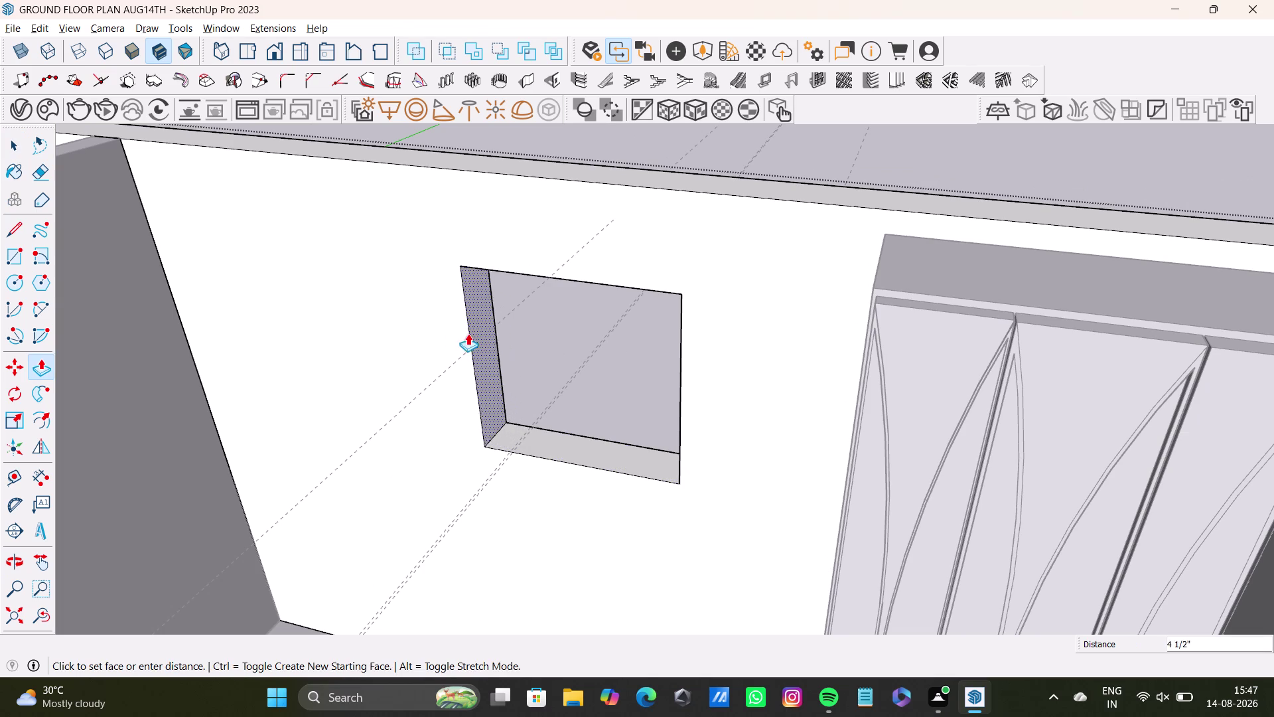
drag(473, 335, 445, 325)
key(space)
key(space)
Raise the top face of the window opening with Push/Pull.
middle_drag(529, 433, 678, 409)
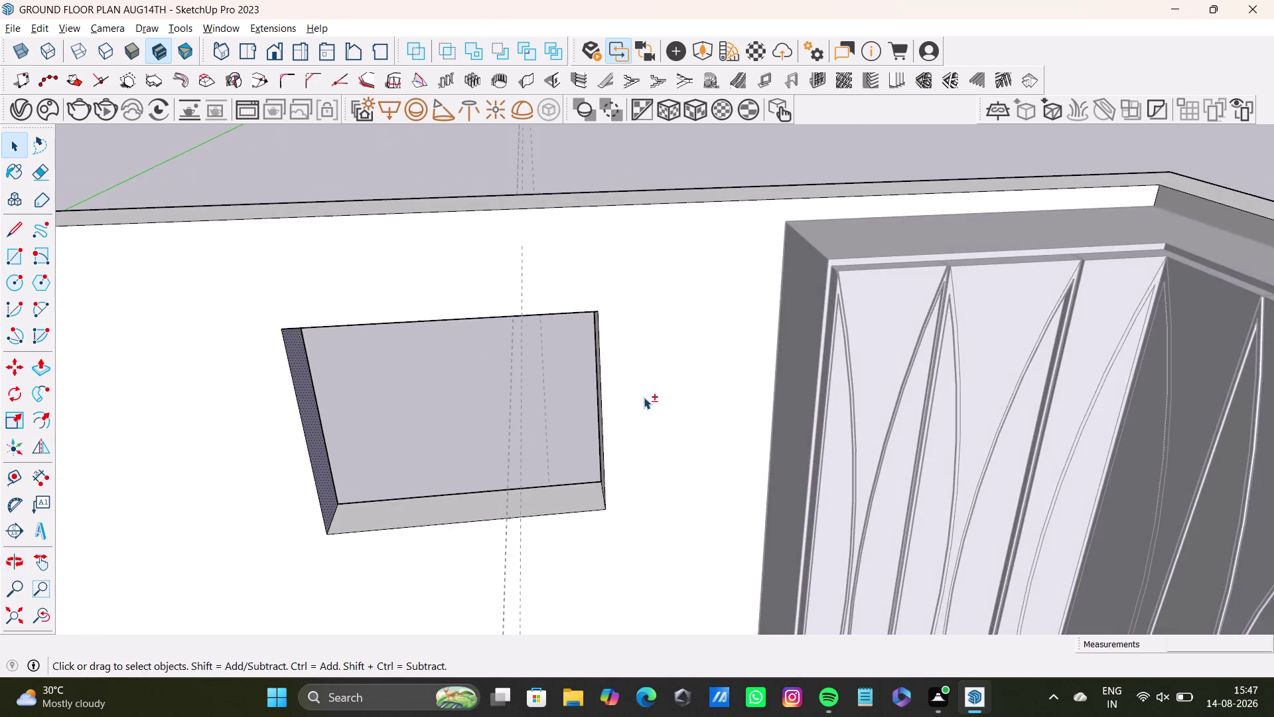
middle_drag(644, 397, 671, 519)
middle_drag(667, 519, 706, 308)
middle_drag(592, 476, 602, 384)
middle_drag(594, 419, 600, 373)
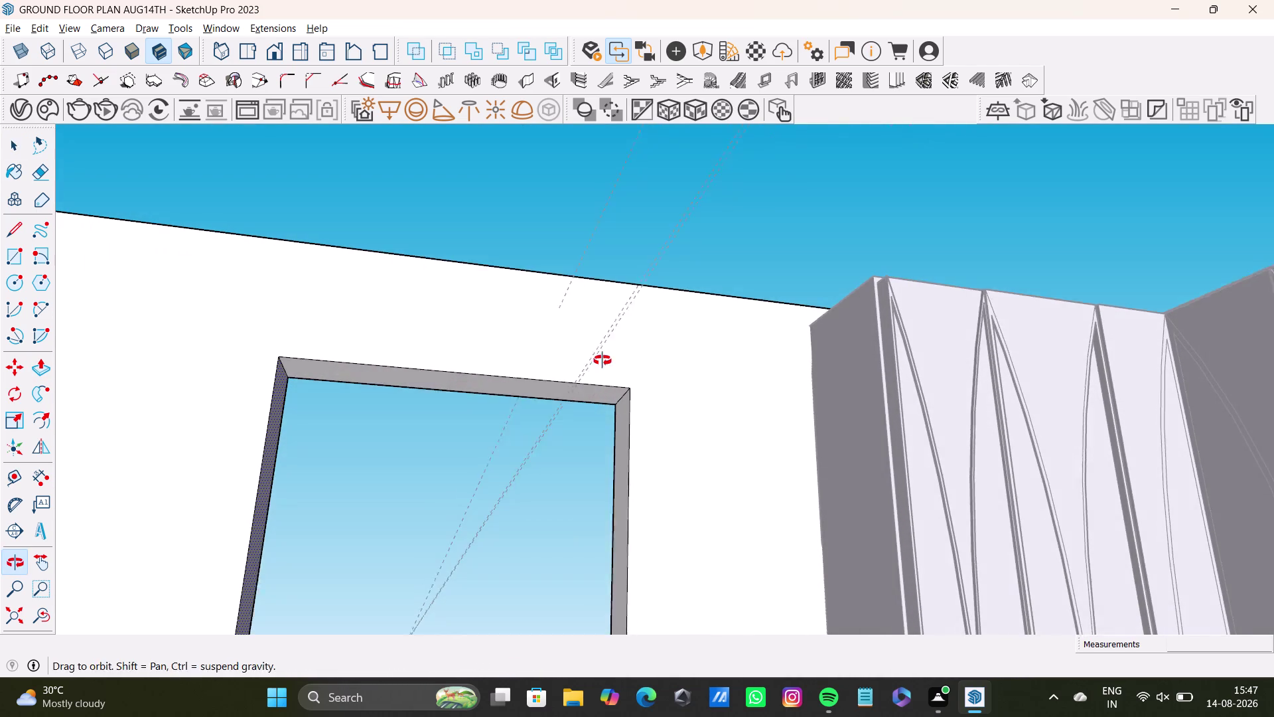
middle_drag(600, 373, 603, 358)
key(space)
click(577, 391)
drag(576, 392, 576, 357)
key(p)
key(p)
key(p)
drag(576, 396, 582, 361)
drag(578, 463, 589, 376)
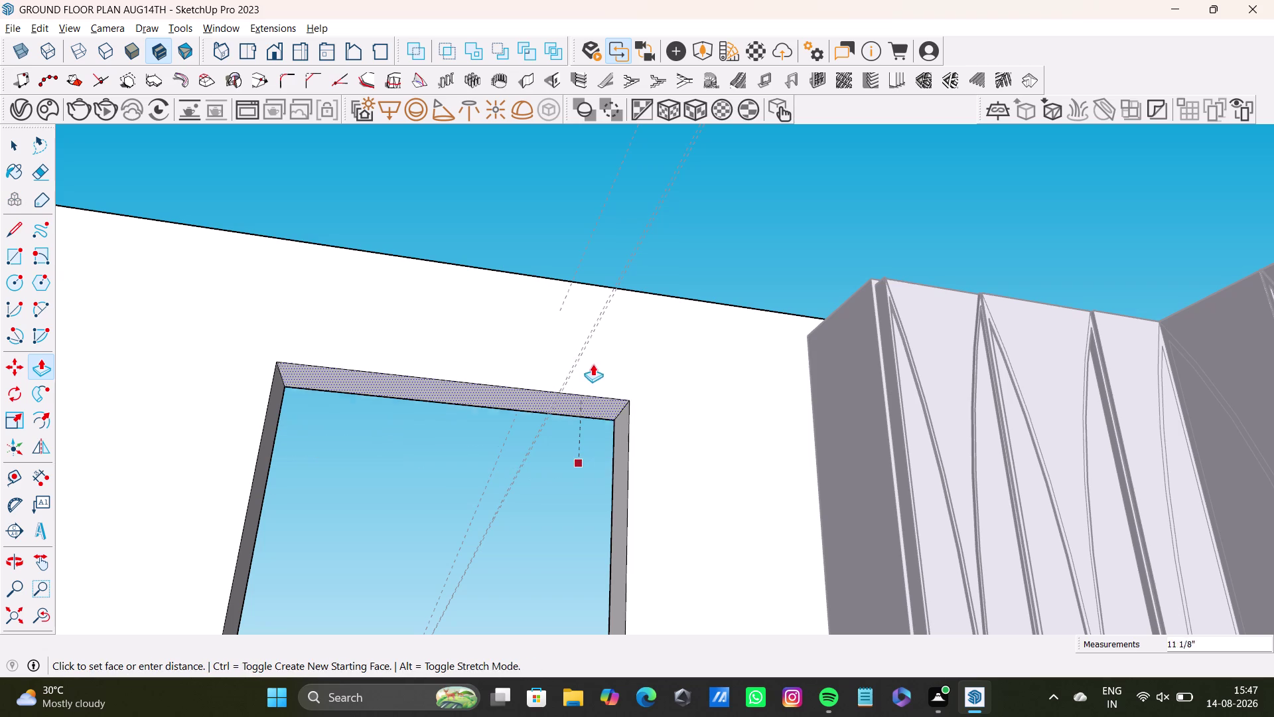
drag(590, 376, 594, 359)
key(space)
drag(570, 469, 572, 456)
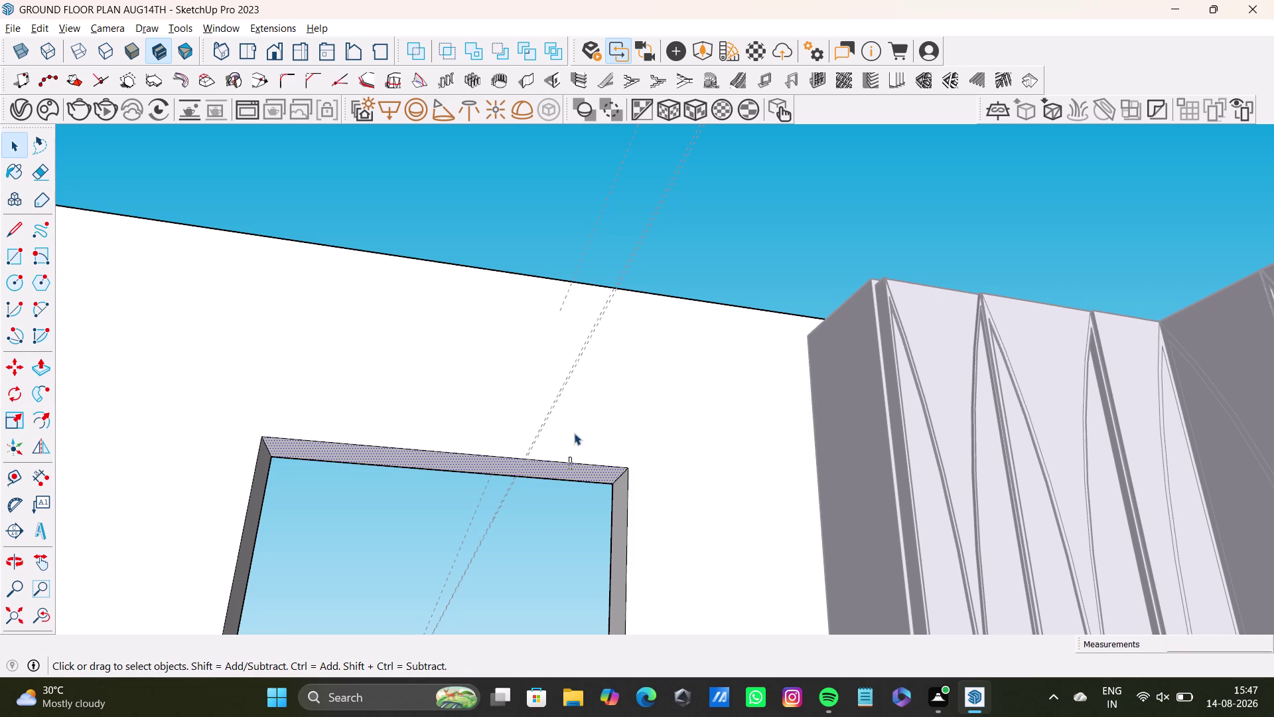
drag(572, 456, 576, 378)
key(space)
drag(575, 470, 568, 431)
key(space)
click(565, 468)
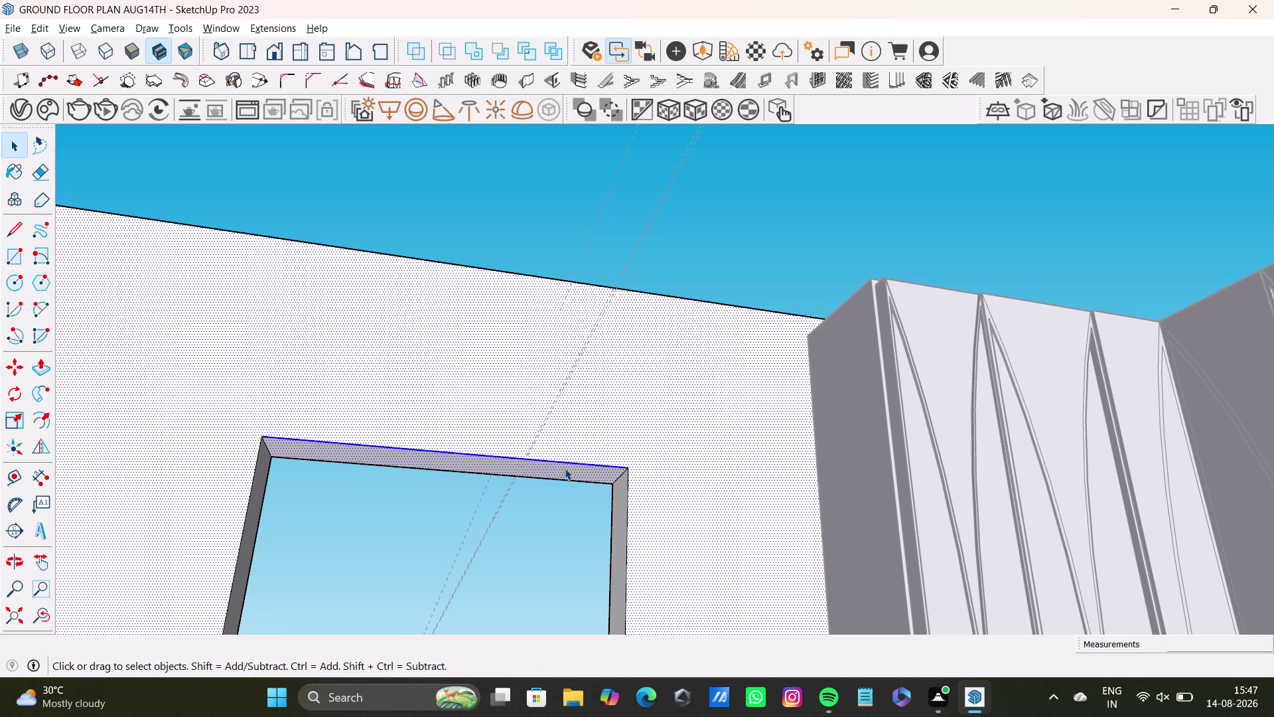
click(567, 472)
Push the window's top face a little higher.
key(p)
drag(567, 469, 574, 405)
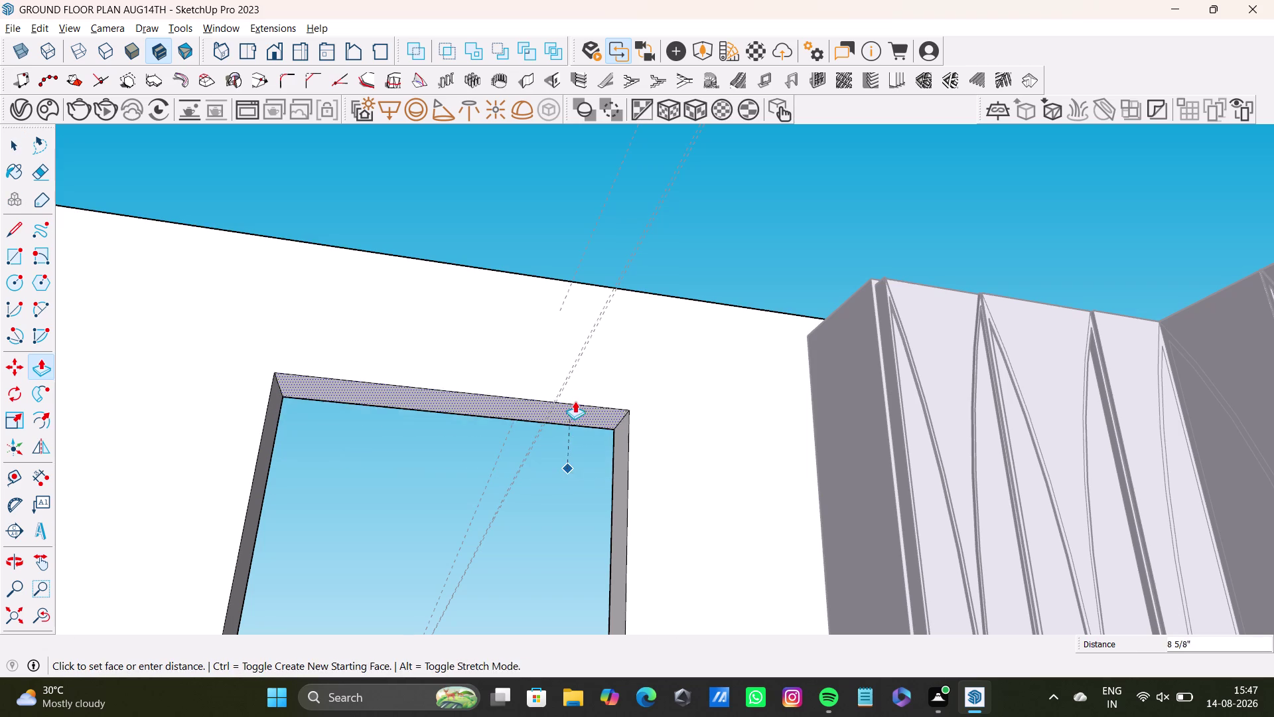
drag(574, 406, 575, 398)
key(space)
Zoom to extents and orbit the ground floor, ending above the wardrobe bedroom.
scroll(down, 3)
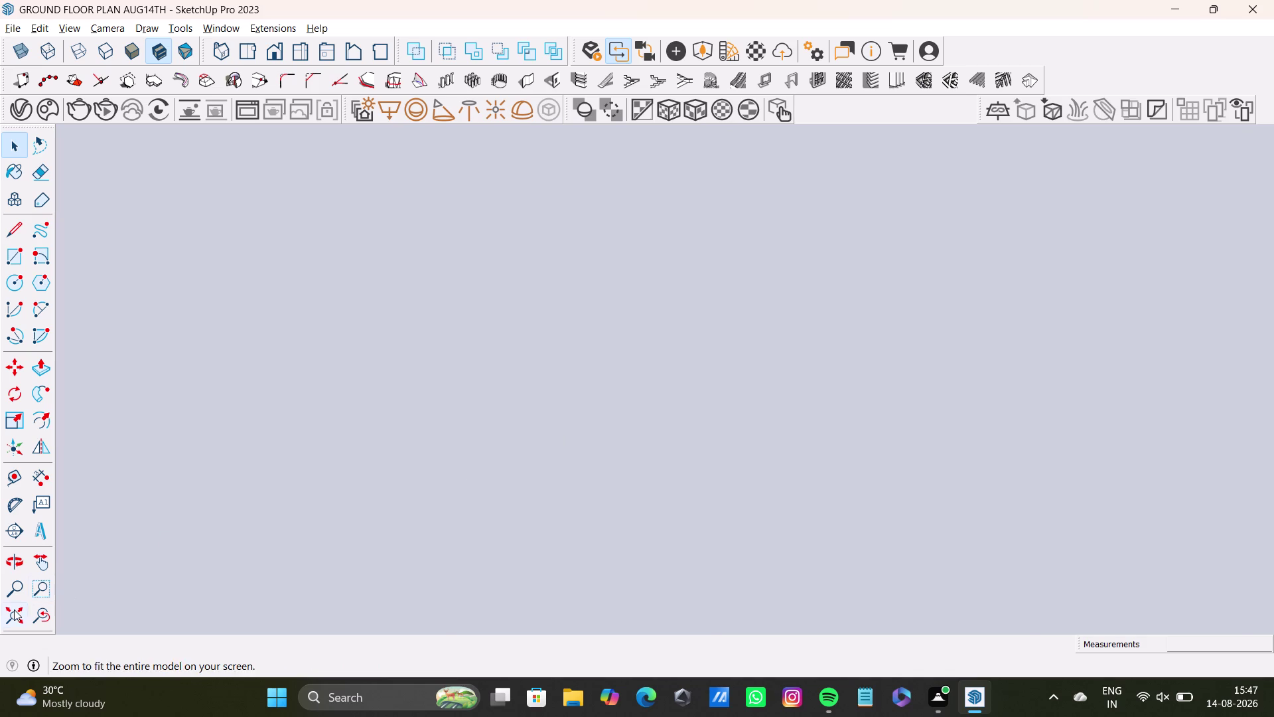
click(14, 609)
middle_drag(575, 397, 576, 716)
scroll(up, 3)
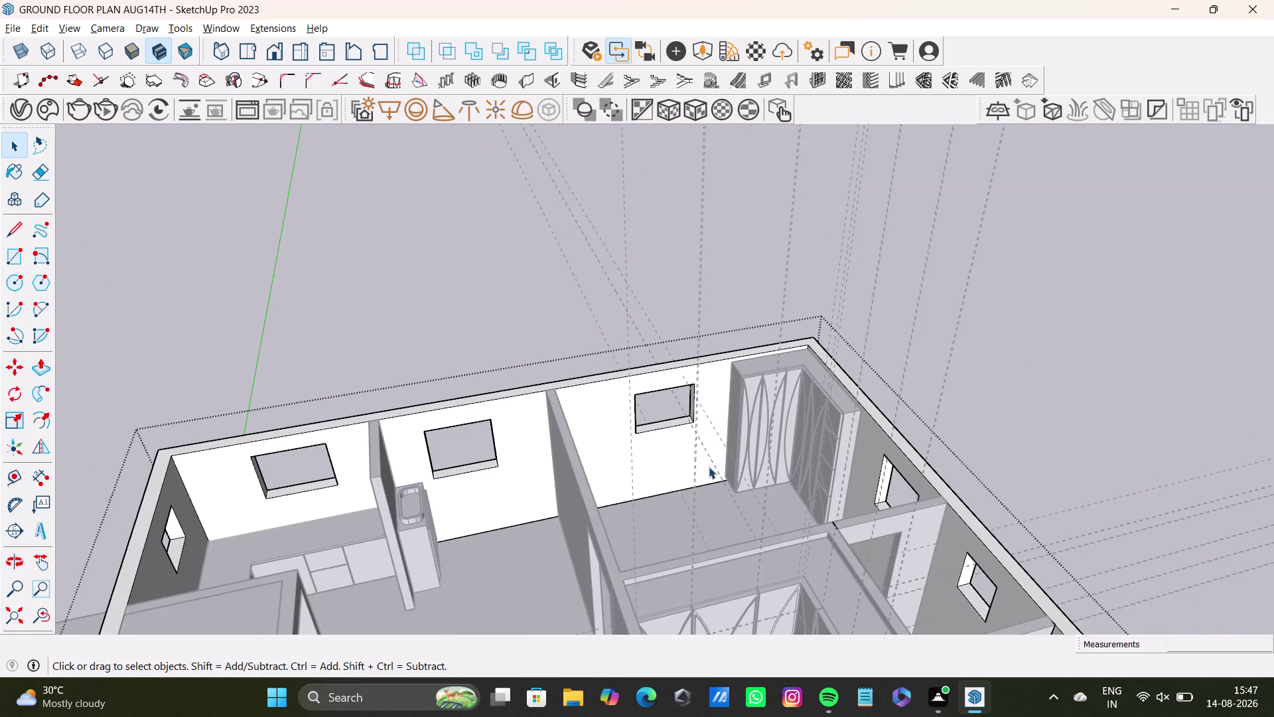
middle_drag(709, 466, 660, 415)
middle_drag(681, 444, 449, 411)
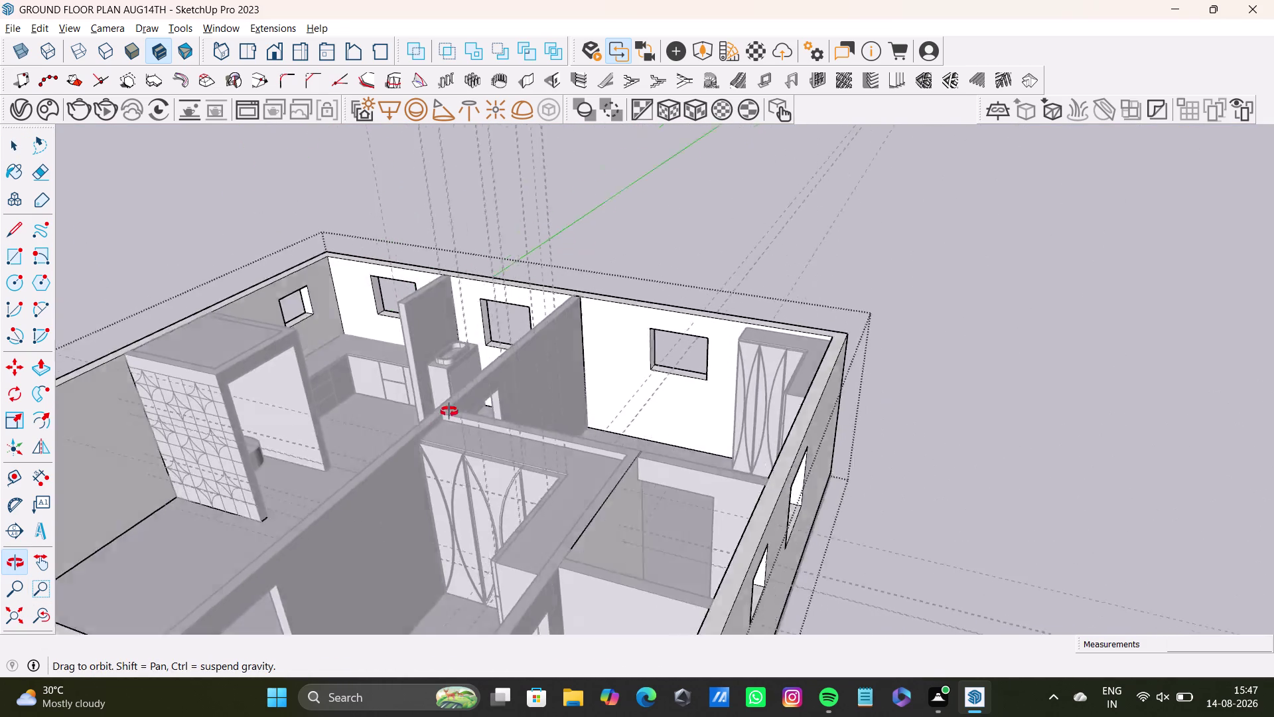
middle_drag(449, 411, 838, 512)
scroll(down, 3)
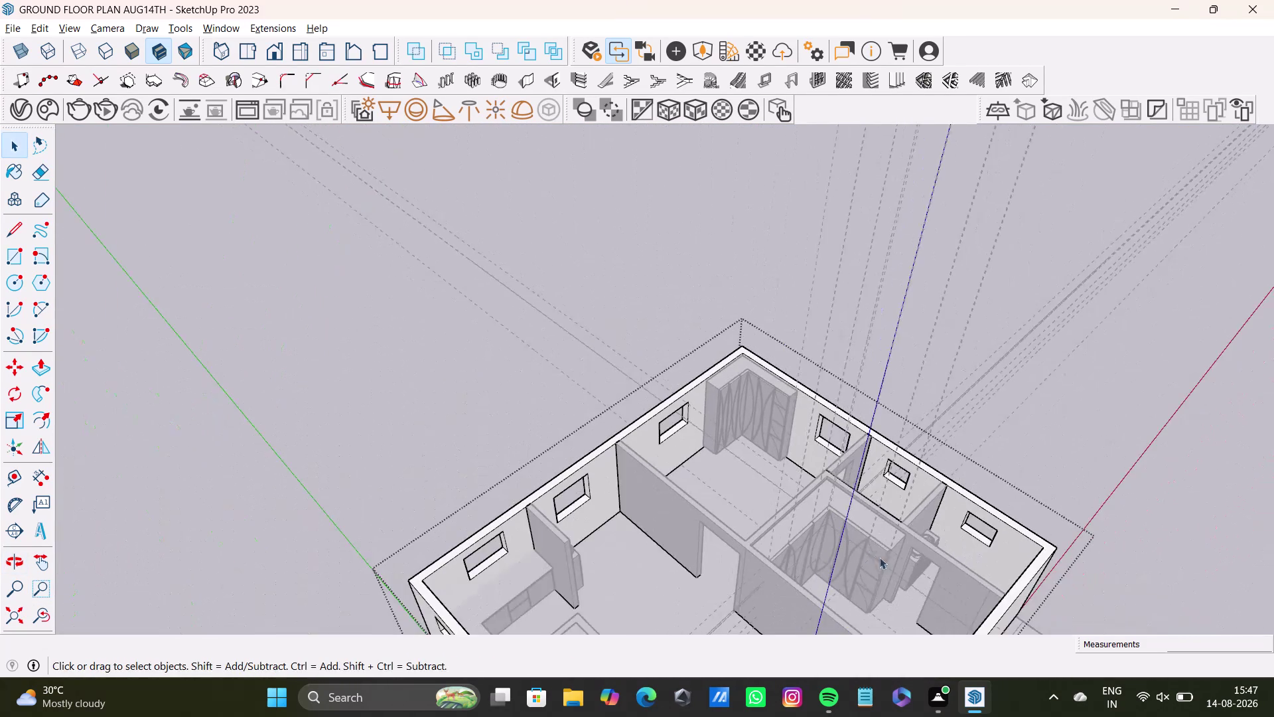
middle_drag(879, 557, 814, 397)
scroll(up, 3)
middle_drag(774, 391, 995, 326)
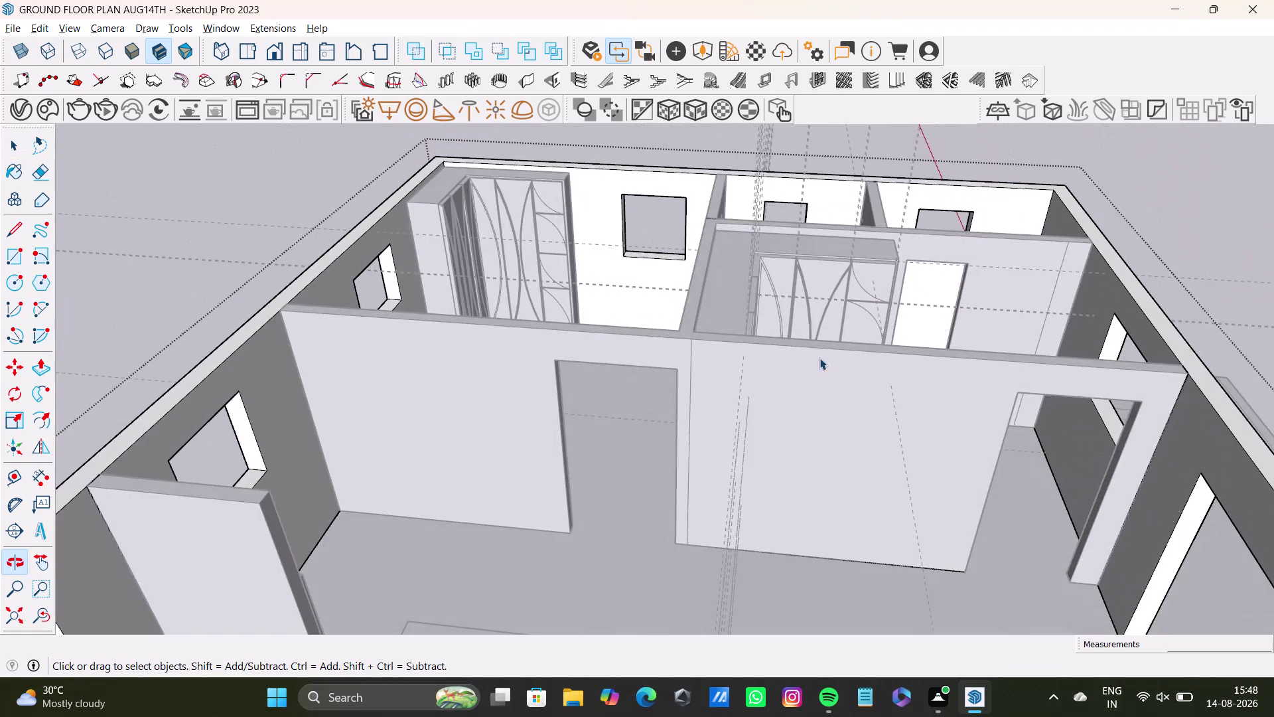
scroll(up, 3)
middle_drag(538, 310, 394, 462)
scroll(up, 3)
middle_drag(625, 220, 647, 421)
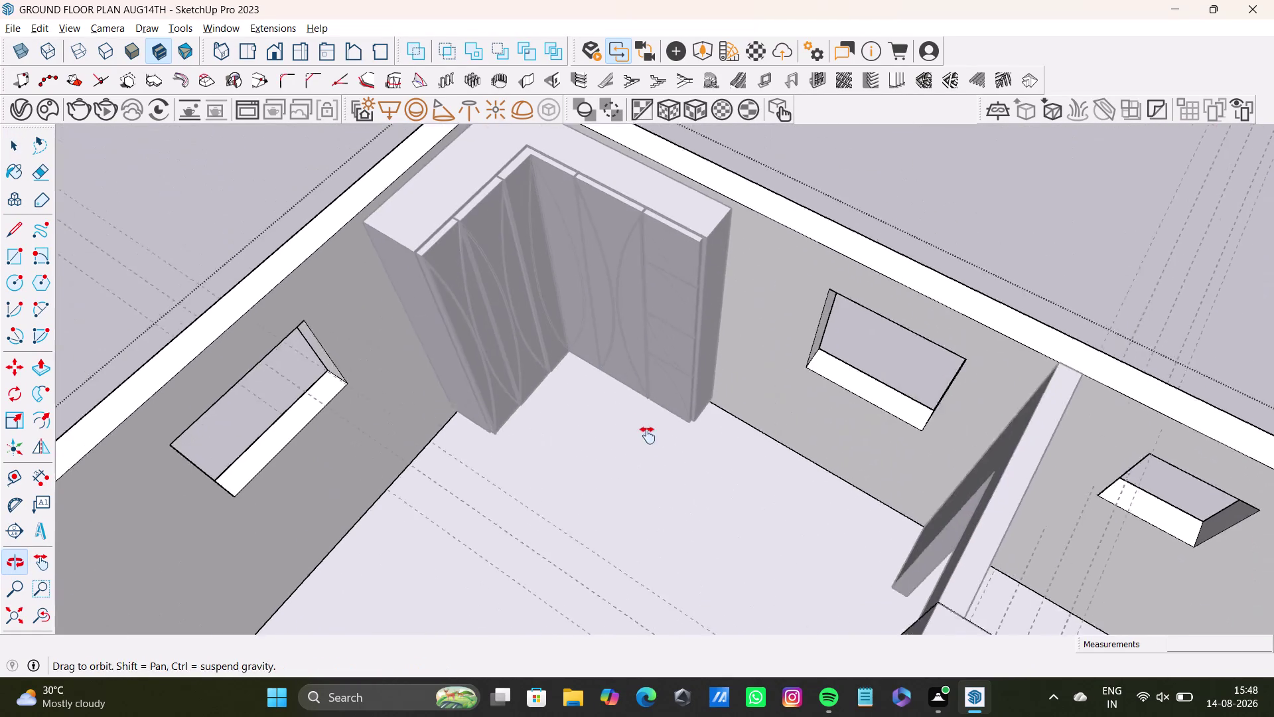
middle_drag(647, 421, 646, 448)
key(space)
Open the L-shaped wardrobe for editing and select all of its geometry.
click(776, 230)
double_click(667, 321)
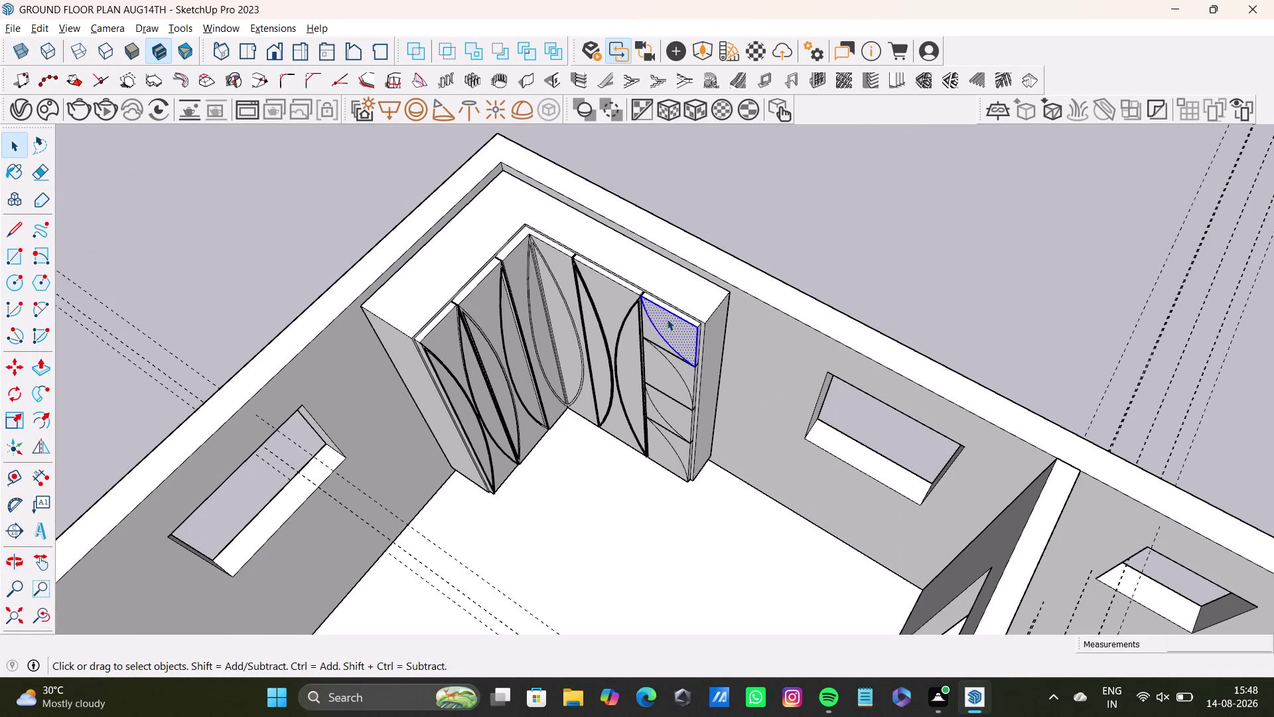
double_click(635, 262)
triple_click(644, 282)
click(649, 283)
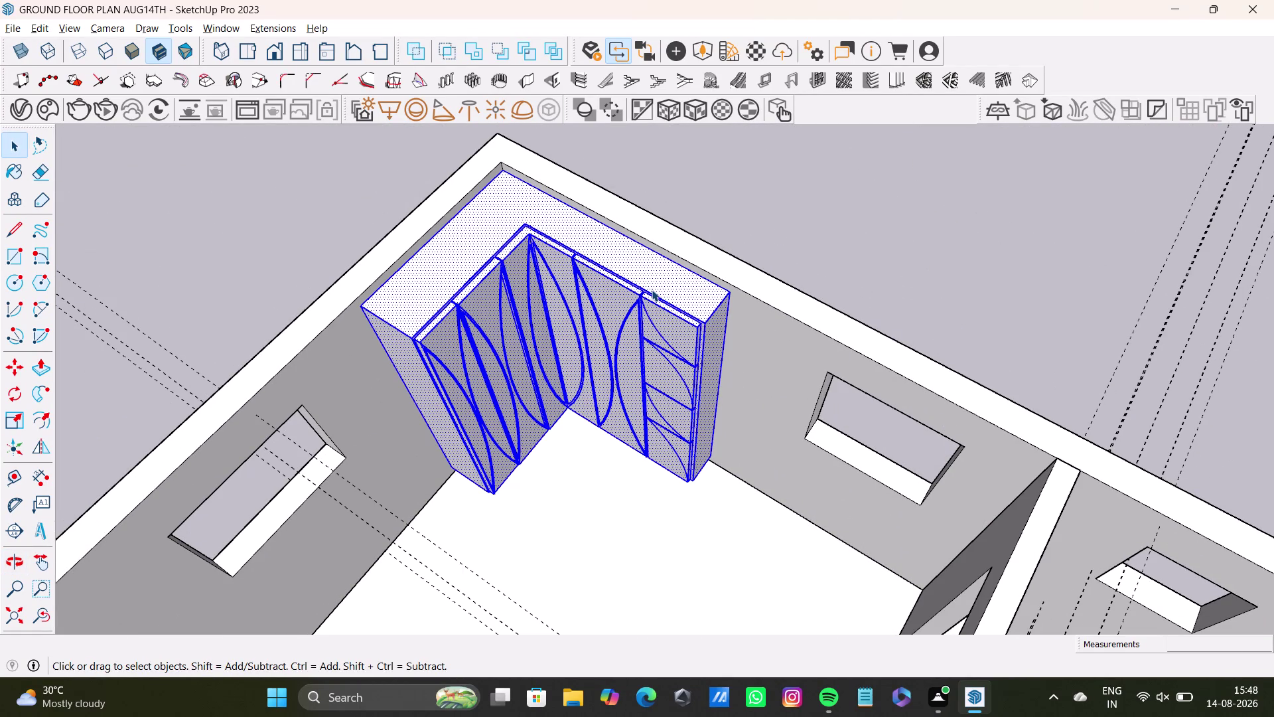
Scale the wardrobe arms (about 1.25 and 1.37), trim it slightly to fit, then deselect.
key(s)
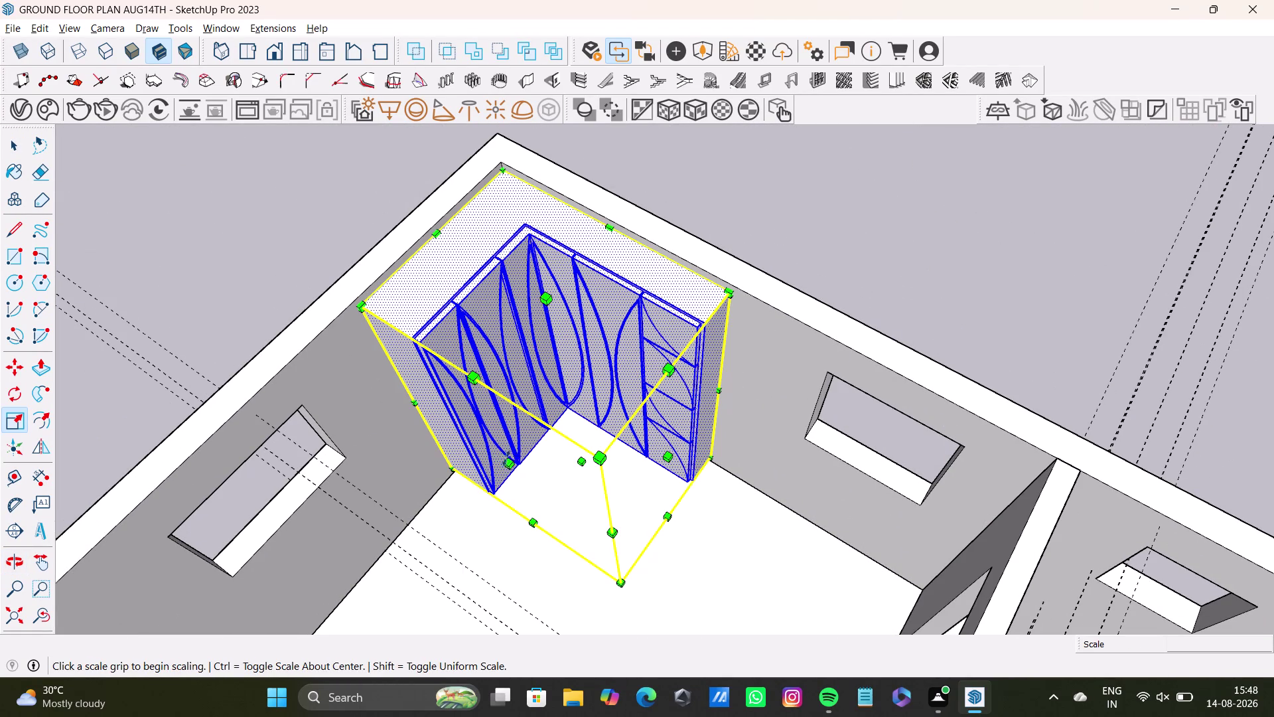
drag(508, 462, 457, 485)
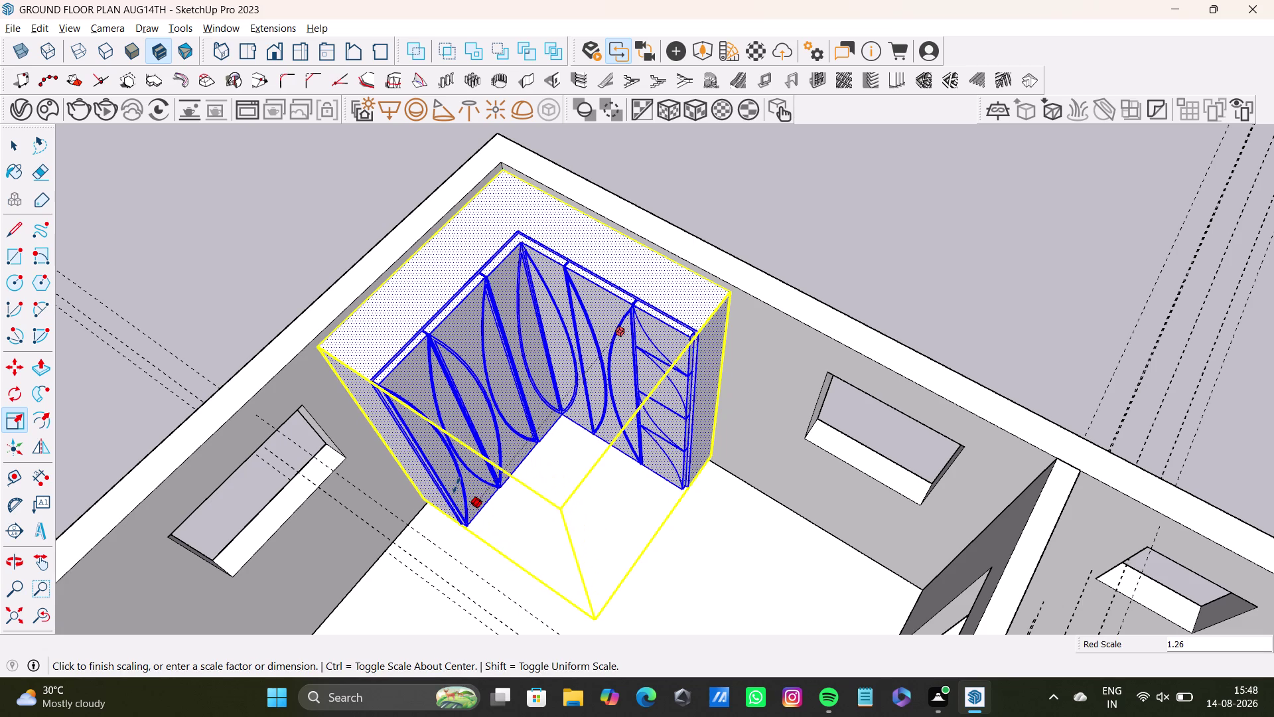
drag(456, 485, 458, 485)
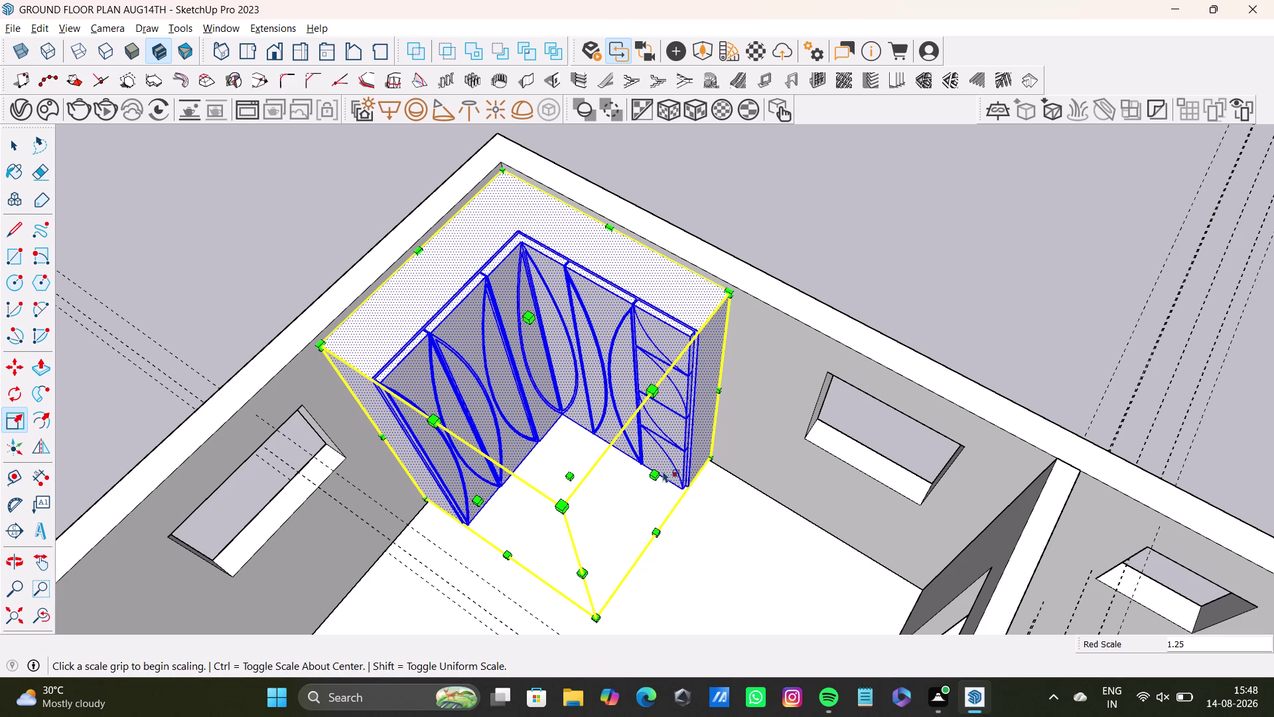
drag(656, 475, 730, 499)
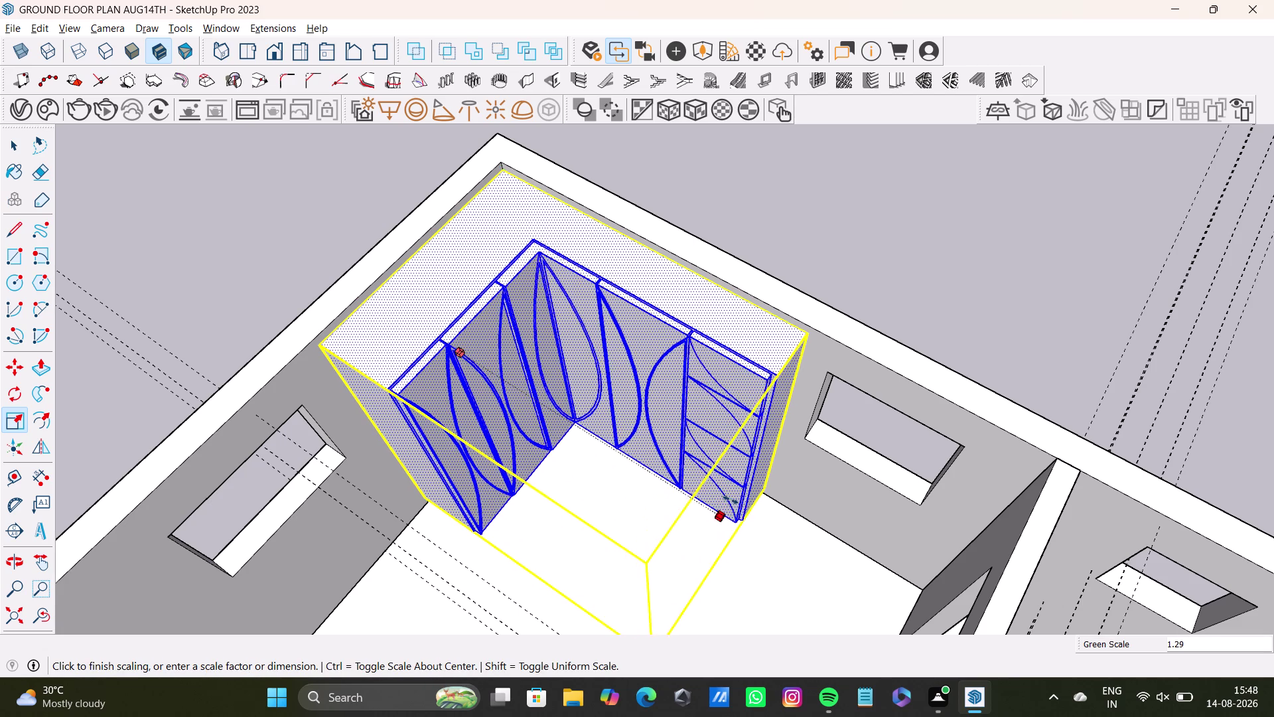
drag(730, 499, 748, 505)
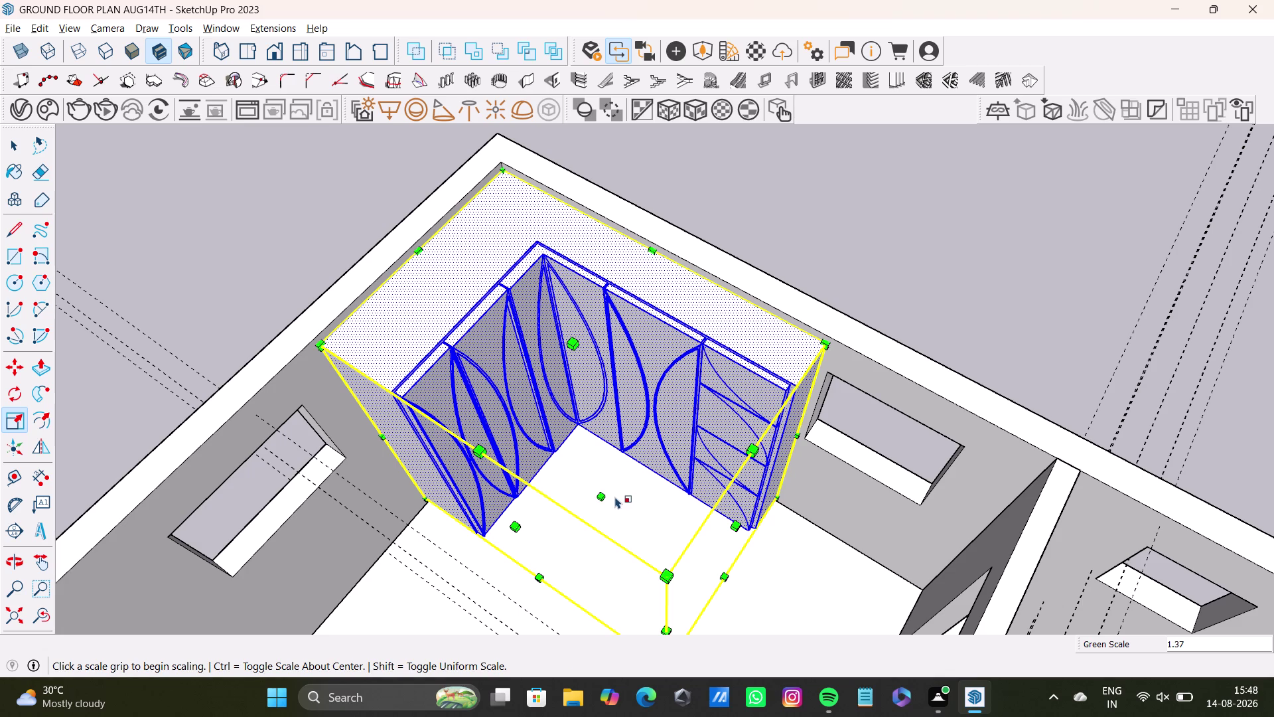
drag(516, 526, 497, 508)
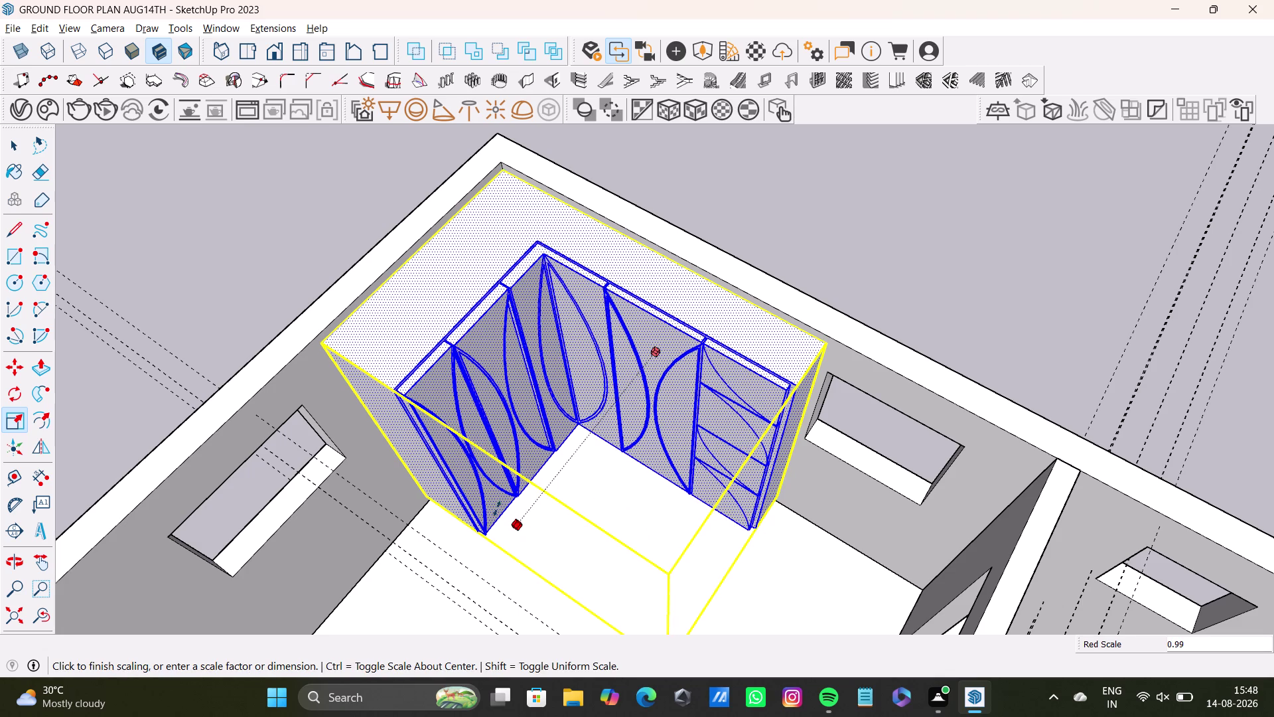
drag(497, 508, 517, 490)
key(space)
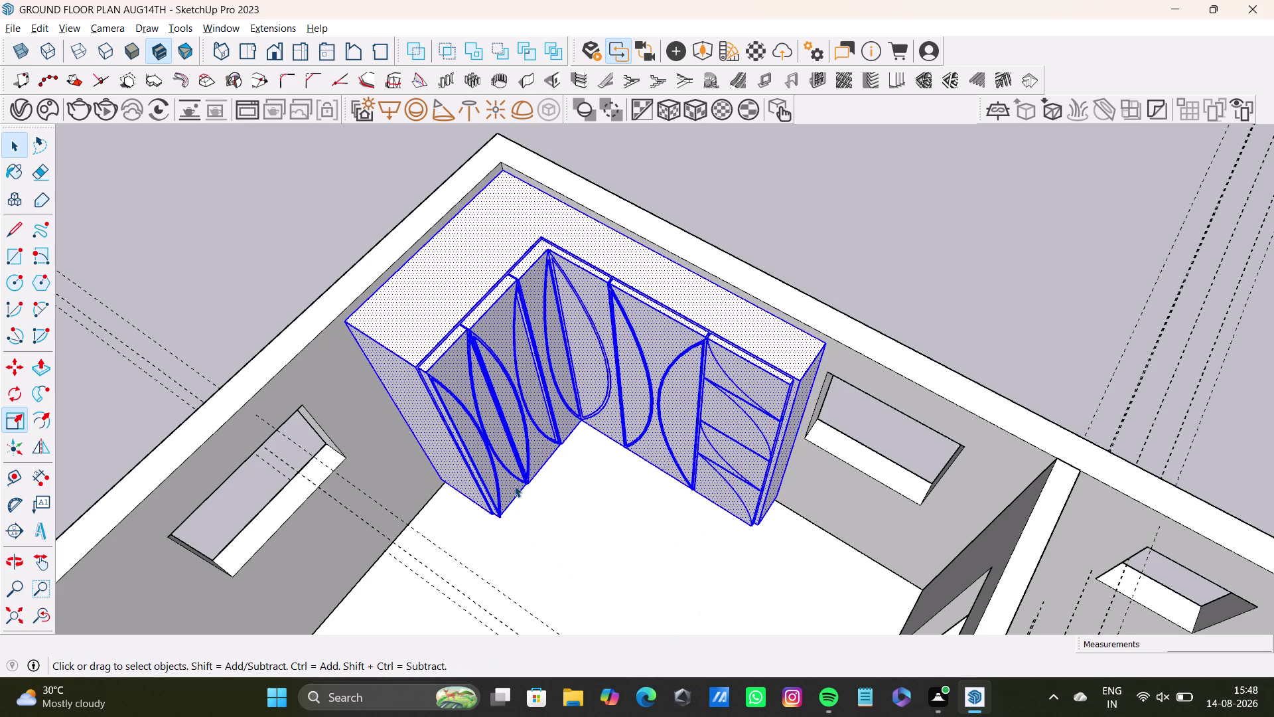
click(798, 209)
key(space)
Zoom out and orbit away from the wardrobe to bring both bedrooms' wardrobes into view.
scroll(down, 3)
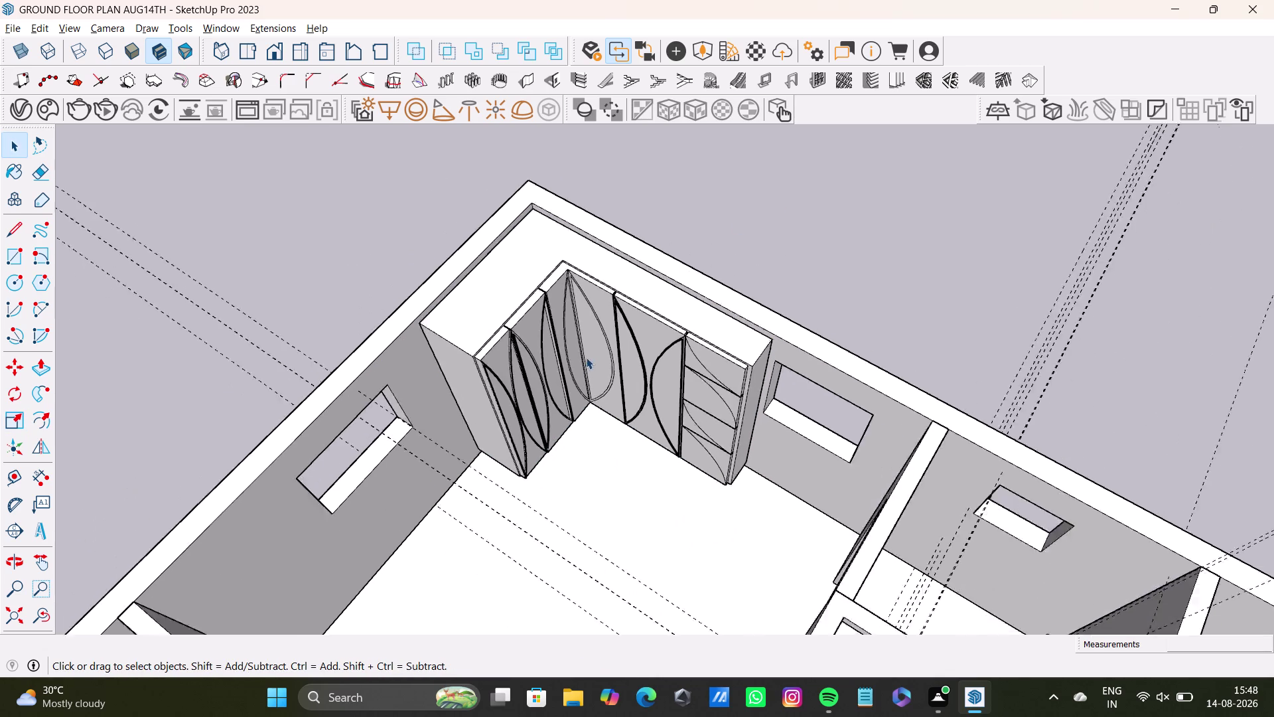
middle_drag(657, 370, 484, 252)
key(space)
click(776, 292)
click(803, 254)
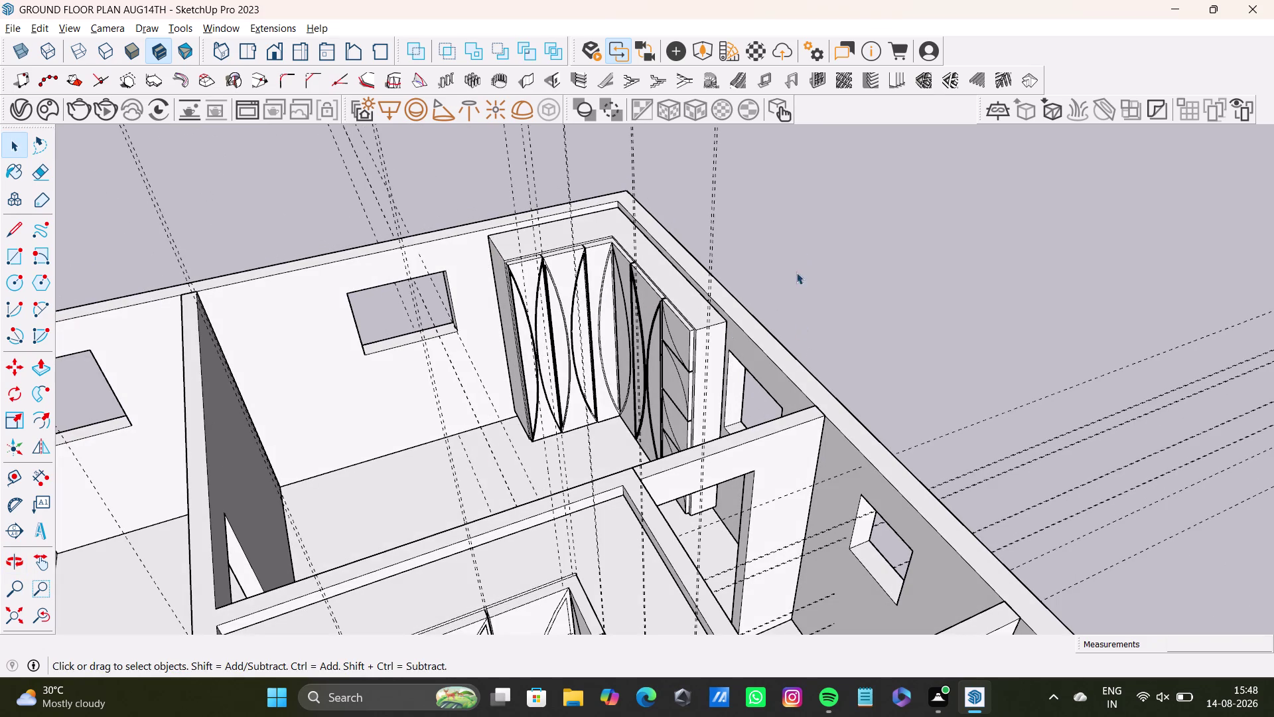
middle_drag(487, 450, 529, 389)
key(space)
Orbit and zoom to look down on the entire ground floor plan from above.
scroll(down, 3)
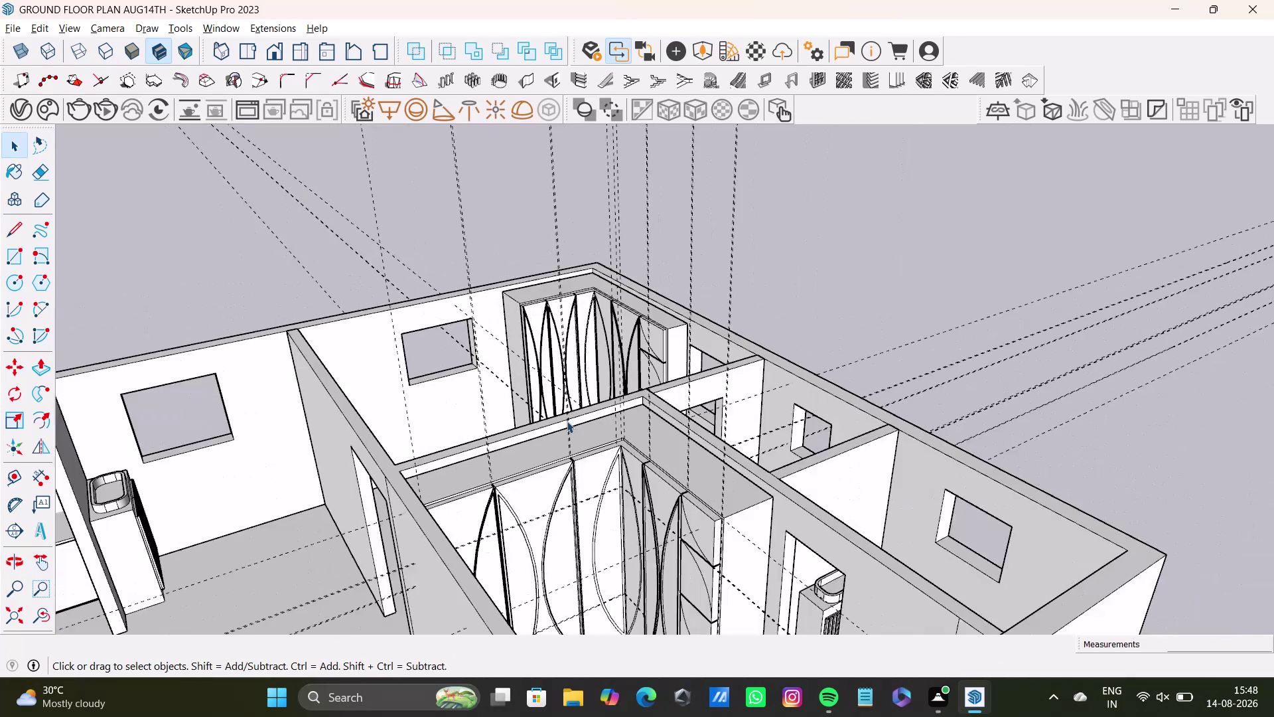
scroll(down, 3)
middle_drag(591, 443, 639, 322)
middle_drag(627, 368, 486, 536)
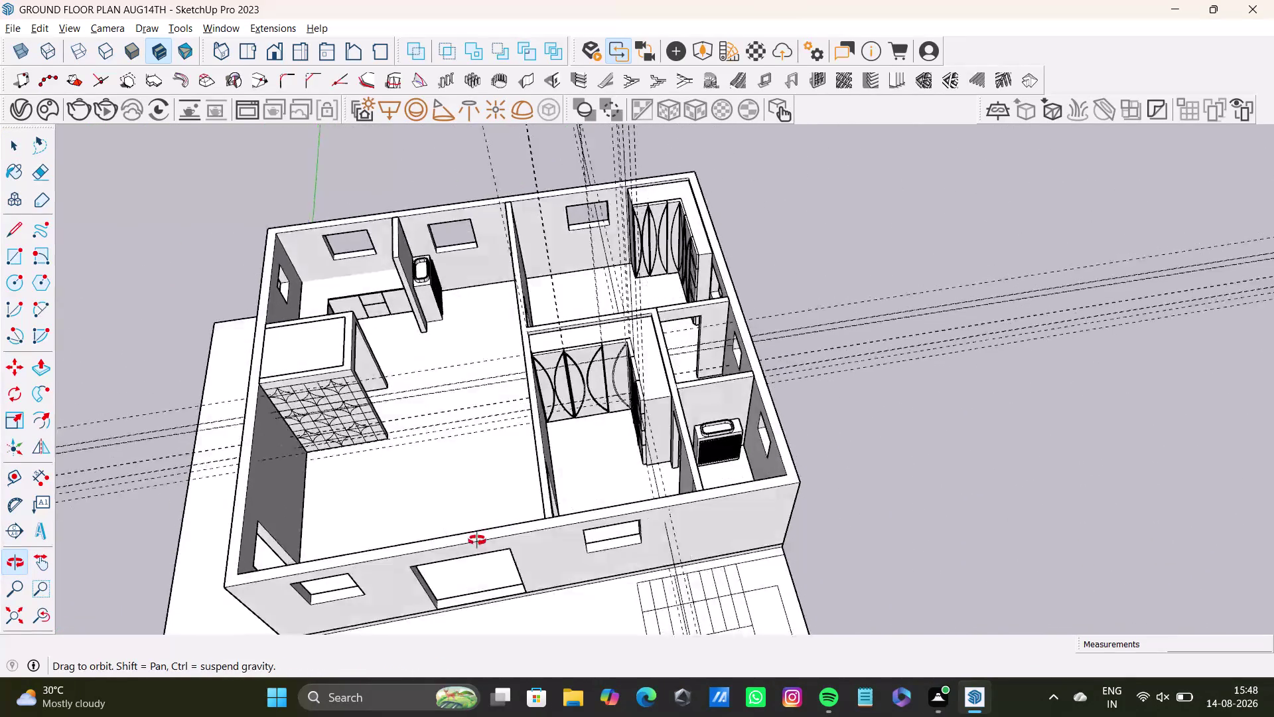
middle_drag(486, 537, 611, 483)
scroll(up, 3)
scroll(down, 3)
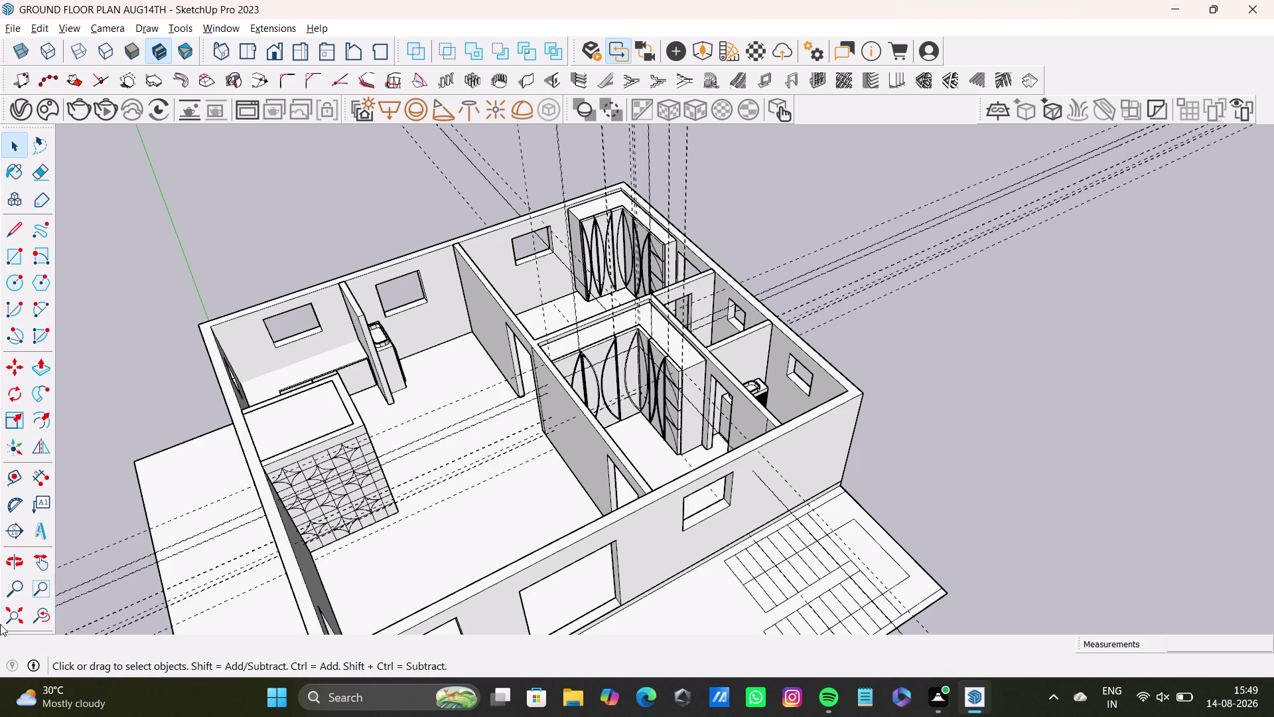
drag(0, 667, 0, 715)
scroll(up, 3)
scroll(up, 3)
scroll(up, 3)
scroll(down, 3)
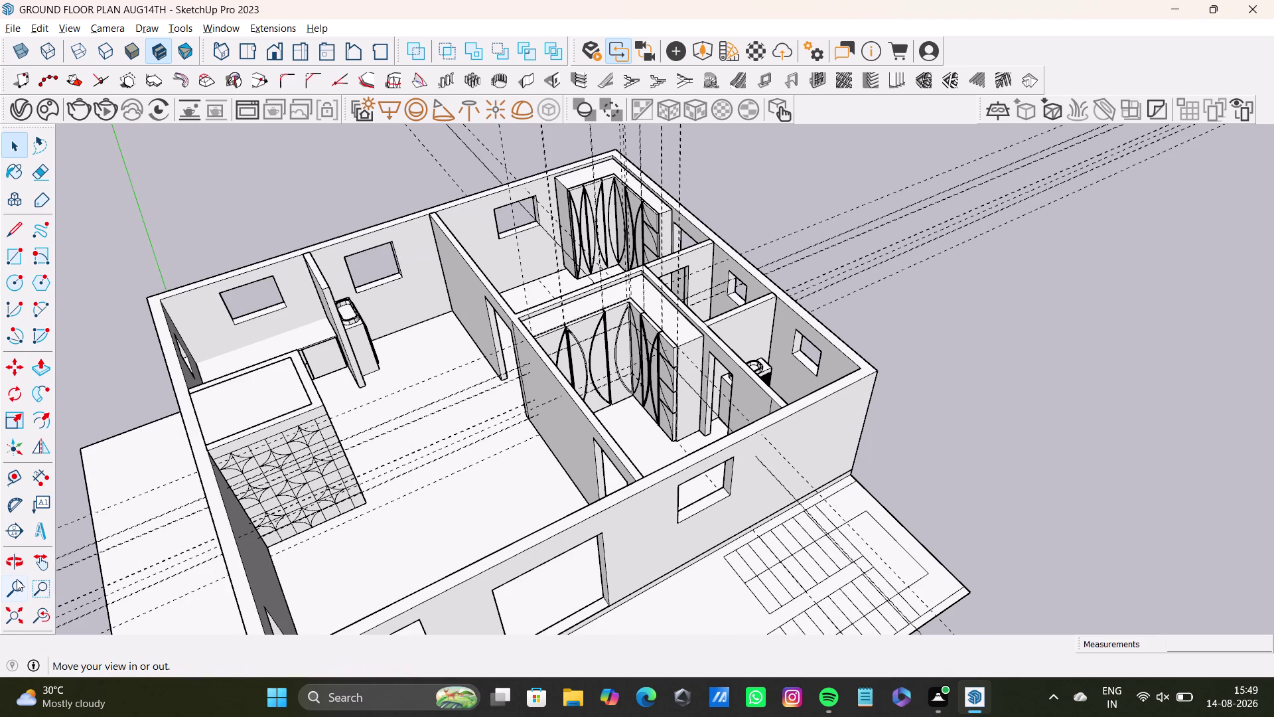
scroll(up, 3)
scroll(up, 3)
scroll(down, 3)
scroll(down, 3)
scroll(up, 3)
scroll(up, 3)
scroll(down, 3)
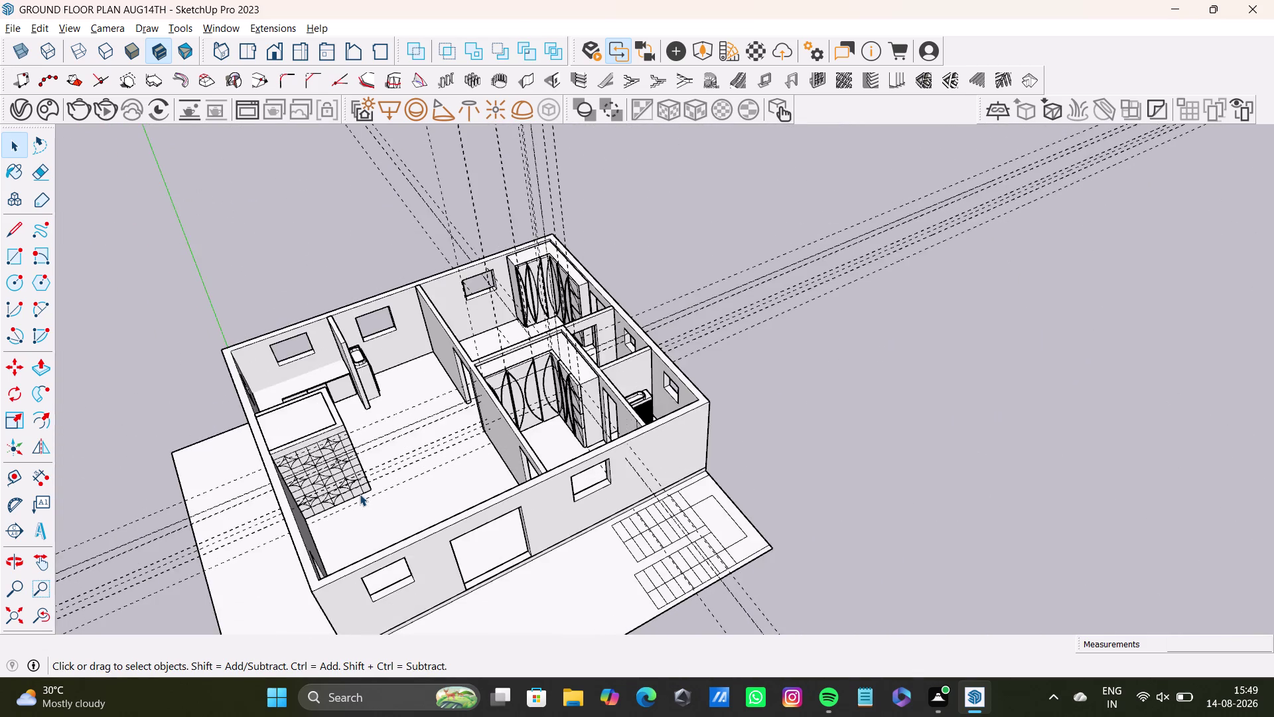
scroll(down, 3)
scroll(down, 3)
scroll(down, 3)
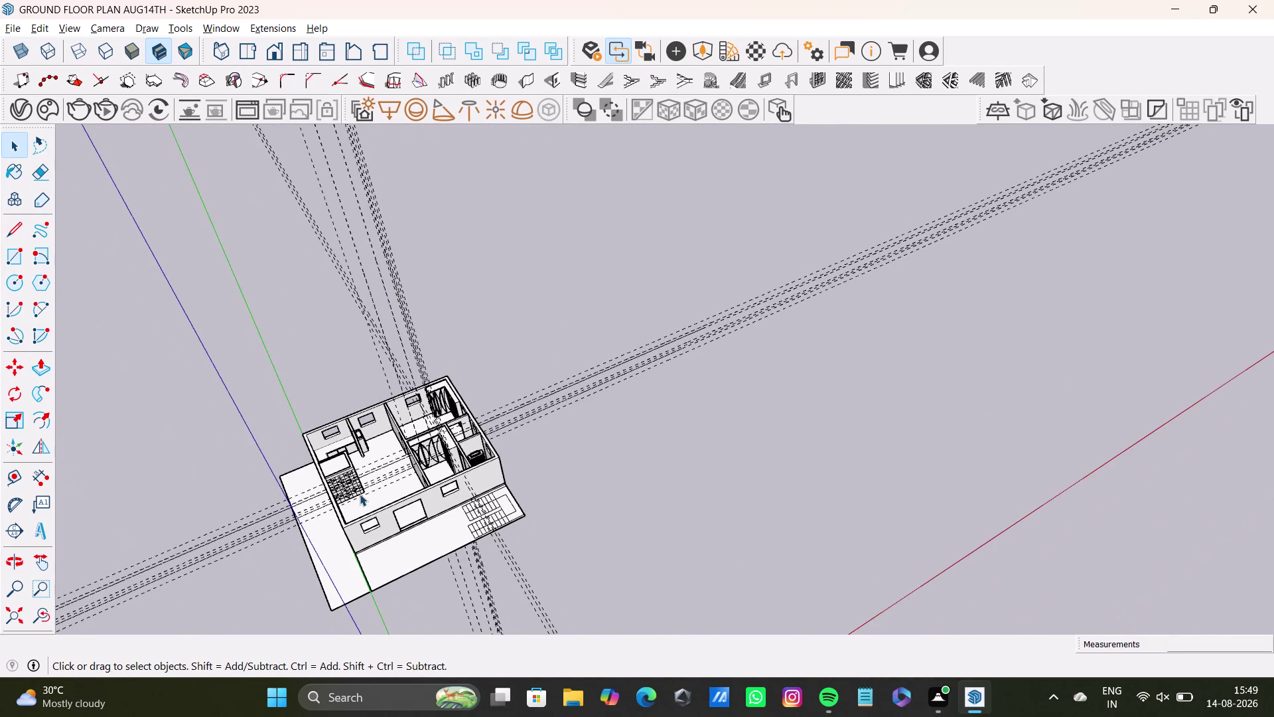
scroll(up, 3)
scroll(up, 3)
scroll(up, 3)
scroll(up, 3)
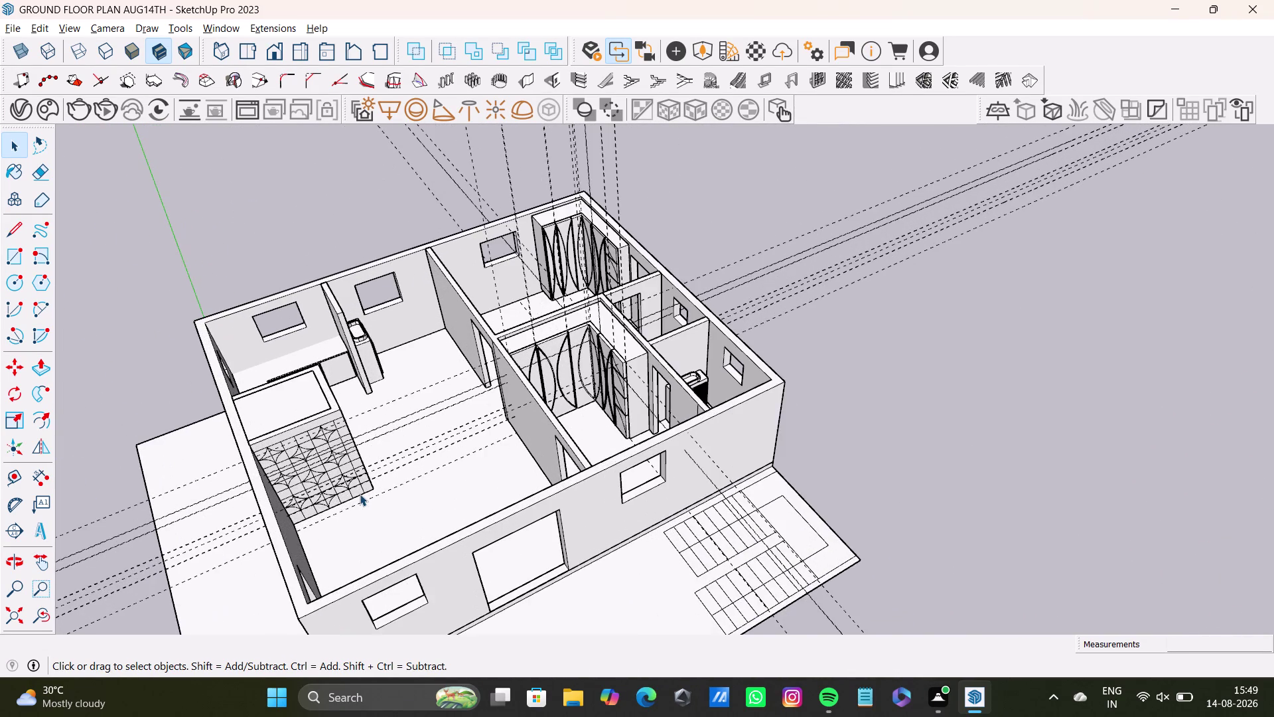
scroll(up, 3)
scroll(down, 3)
scroll(down, 3)
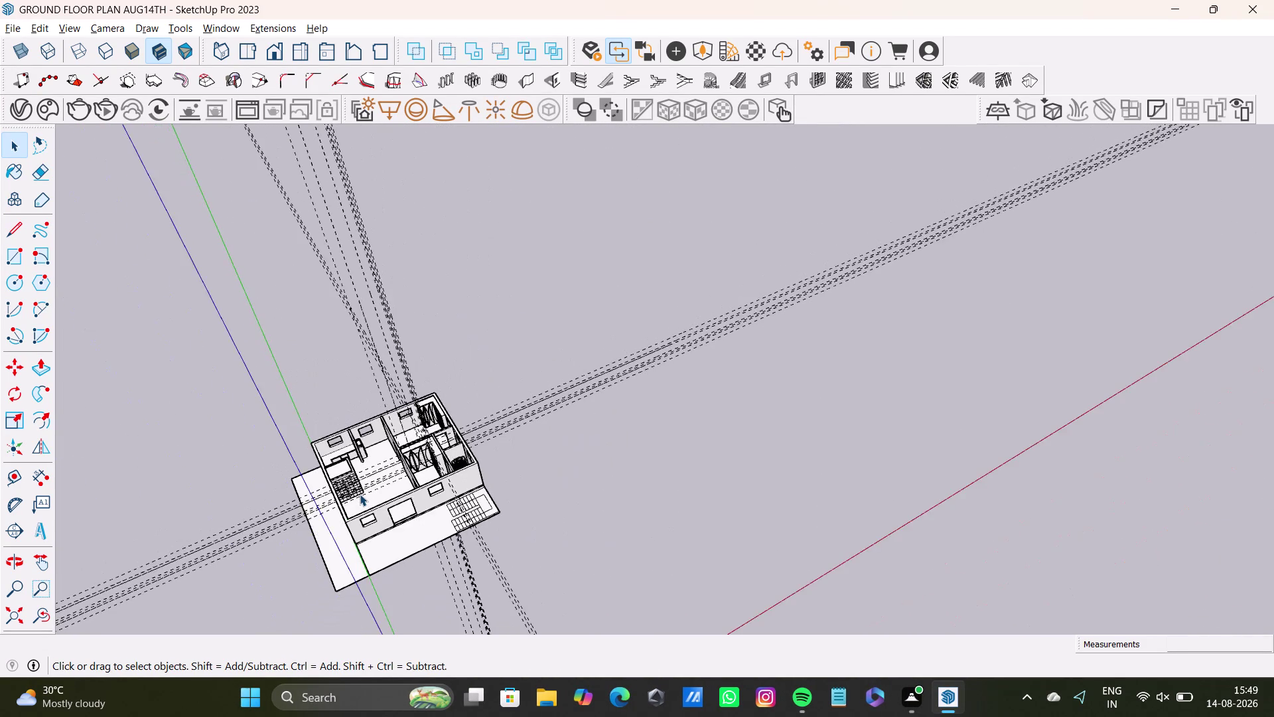
scroll(down, 3)
scroll(up, 3)
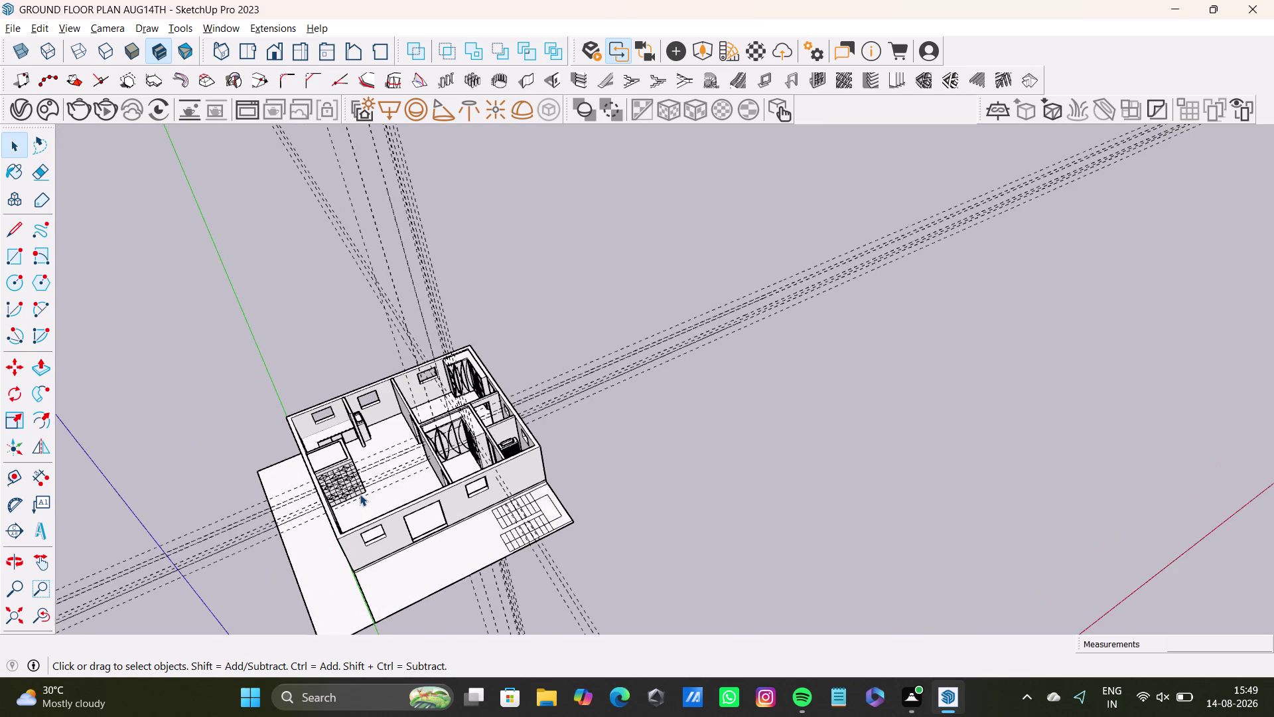
scroll(up, 3)
scroll(down, 3)
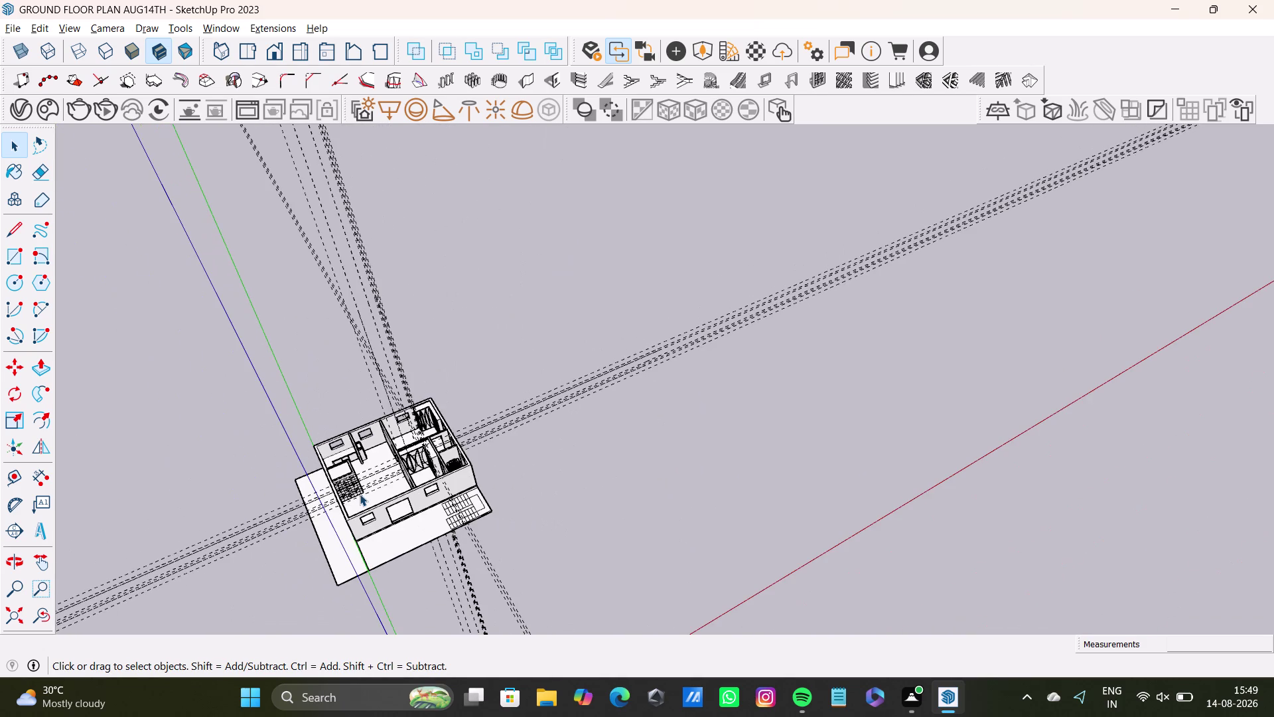
scroll(up, 3)
scroll(up, 3)
scroll(up, 3)
scroll(up, 3)
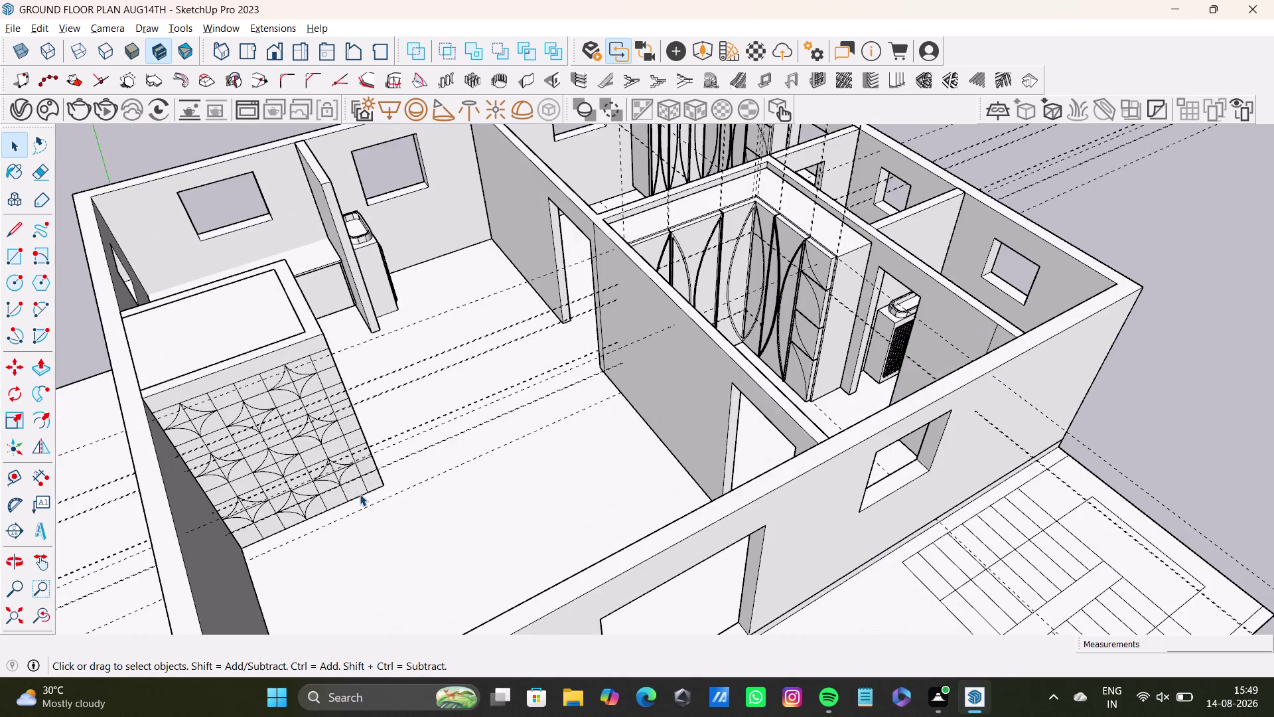
scroll(down, 3)
scroll(up, 3)
scroll(down, 3)
scroll(up, 3)
scroll(down, 3)
scroll(up, 3)
scroll(down, 3)
scroll(up, 3)
scroll(down, 3)
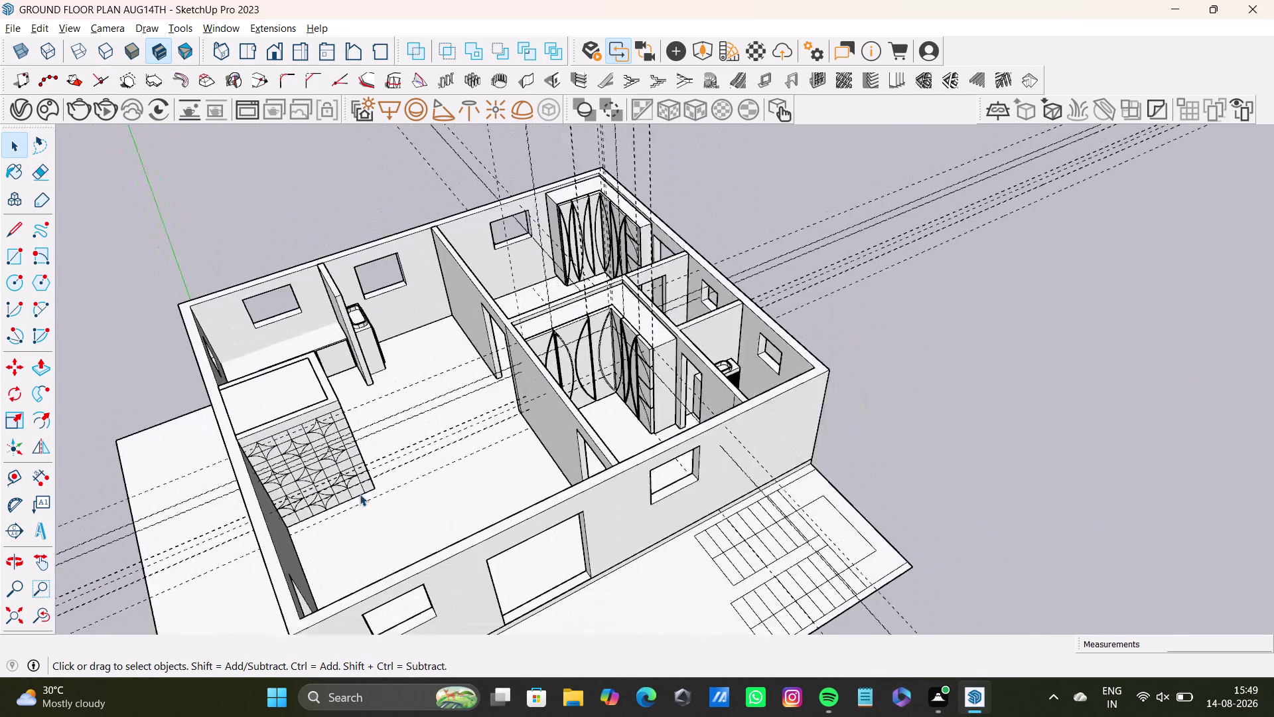
scroll(down, 3)
scroll(up, 3)
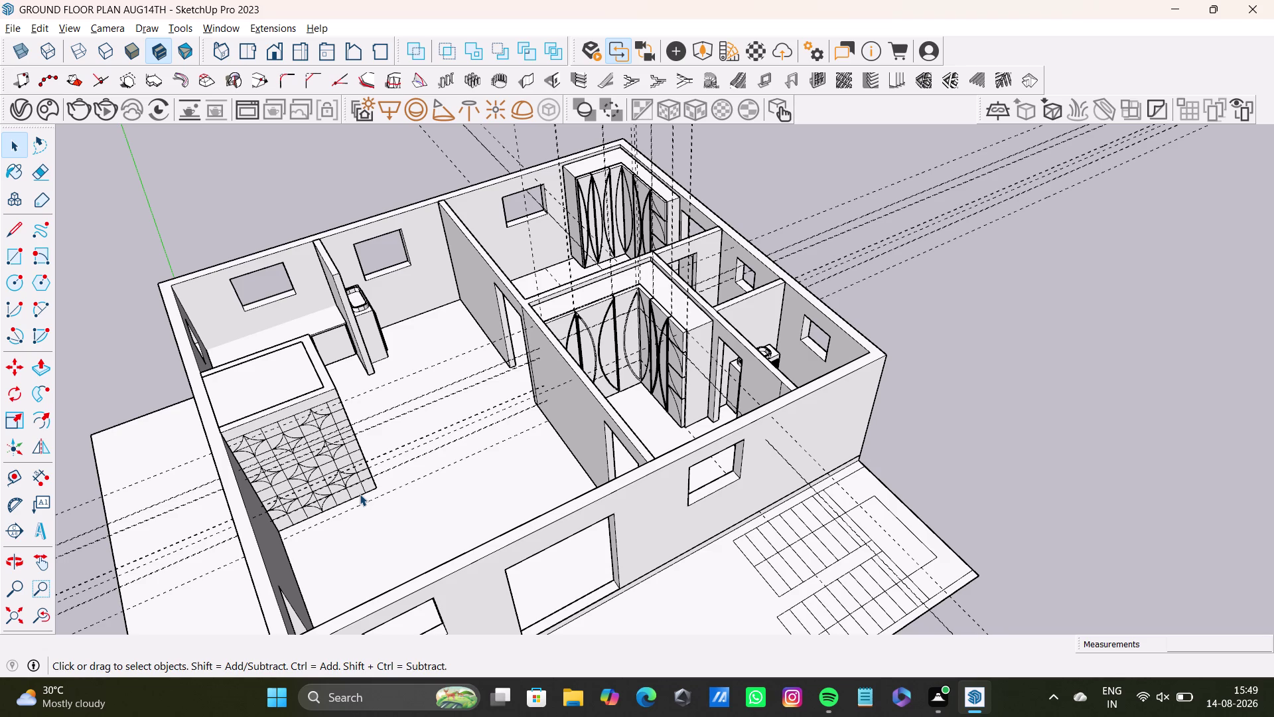
scroll(down, 3)
scroll(up, 3)
scroll(down, 3)
scroll(up, 3)
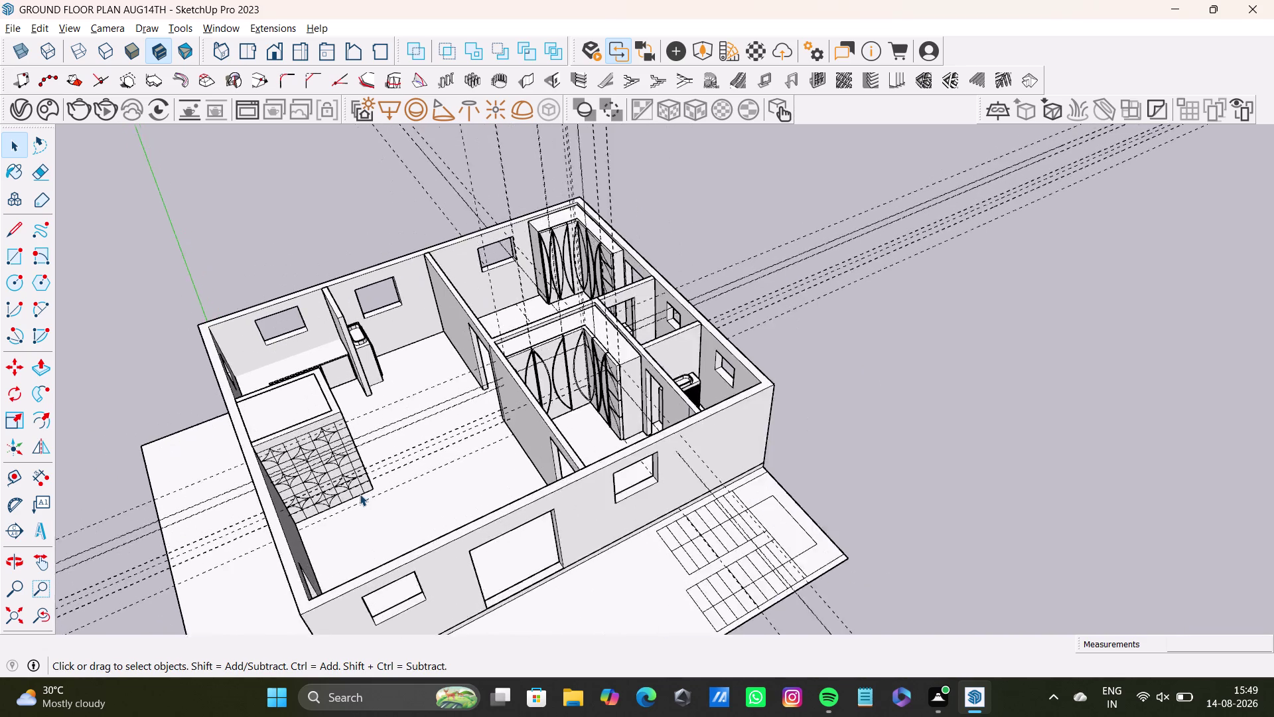
scroll(up, 3)
scroll(down, 3)
scroll(down, 3)
scroll(down, 3)
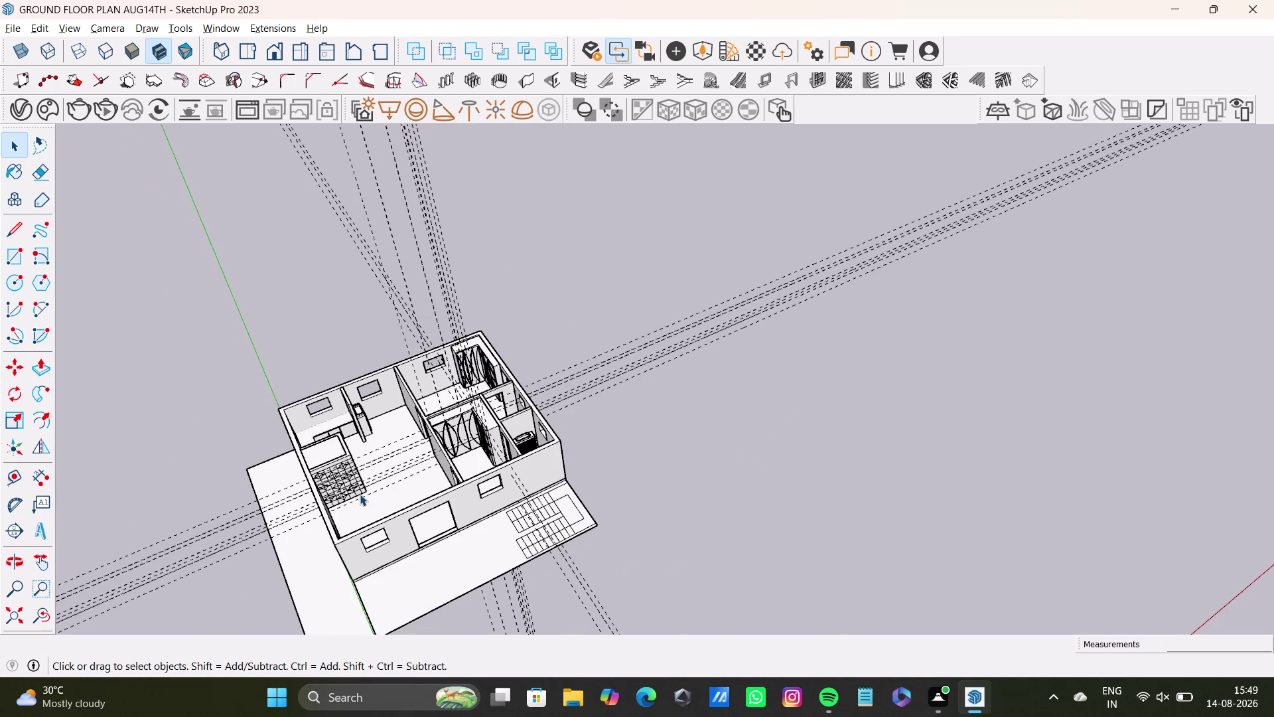
scroll(up, 3)
scroll(up, 3)
scroll(up, 3)
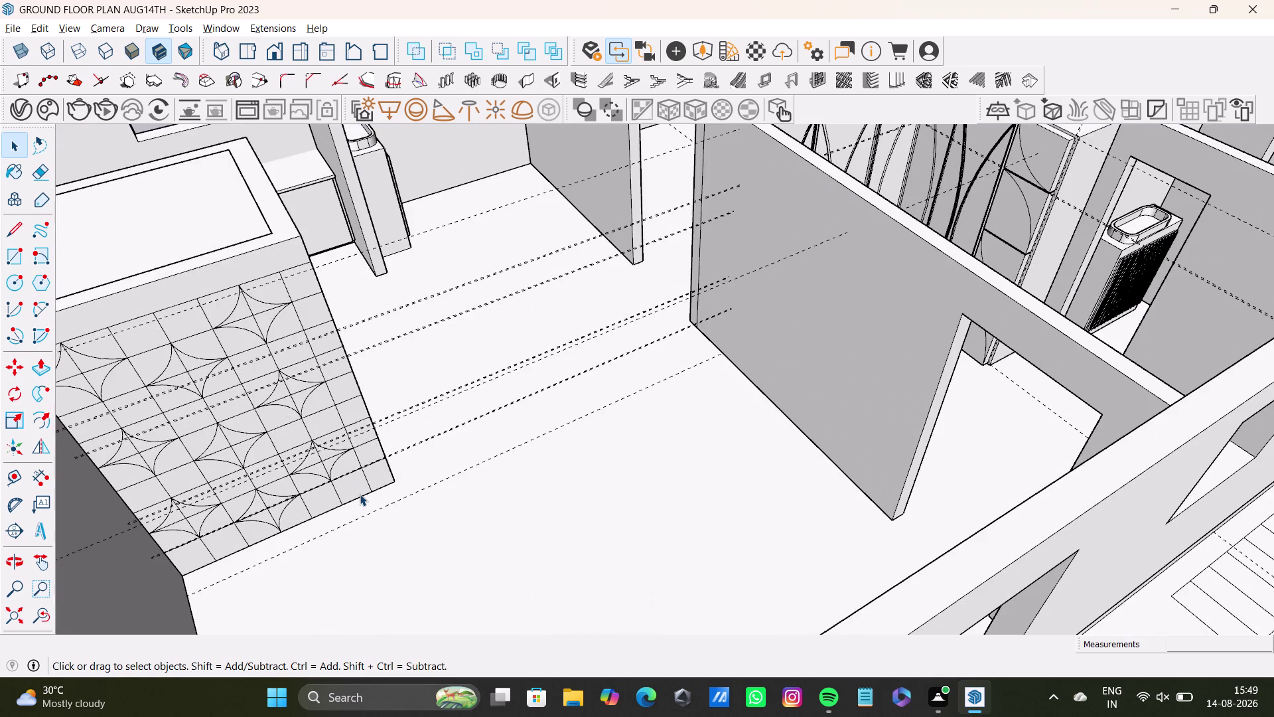
scroll(down, 3)
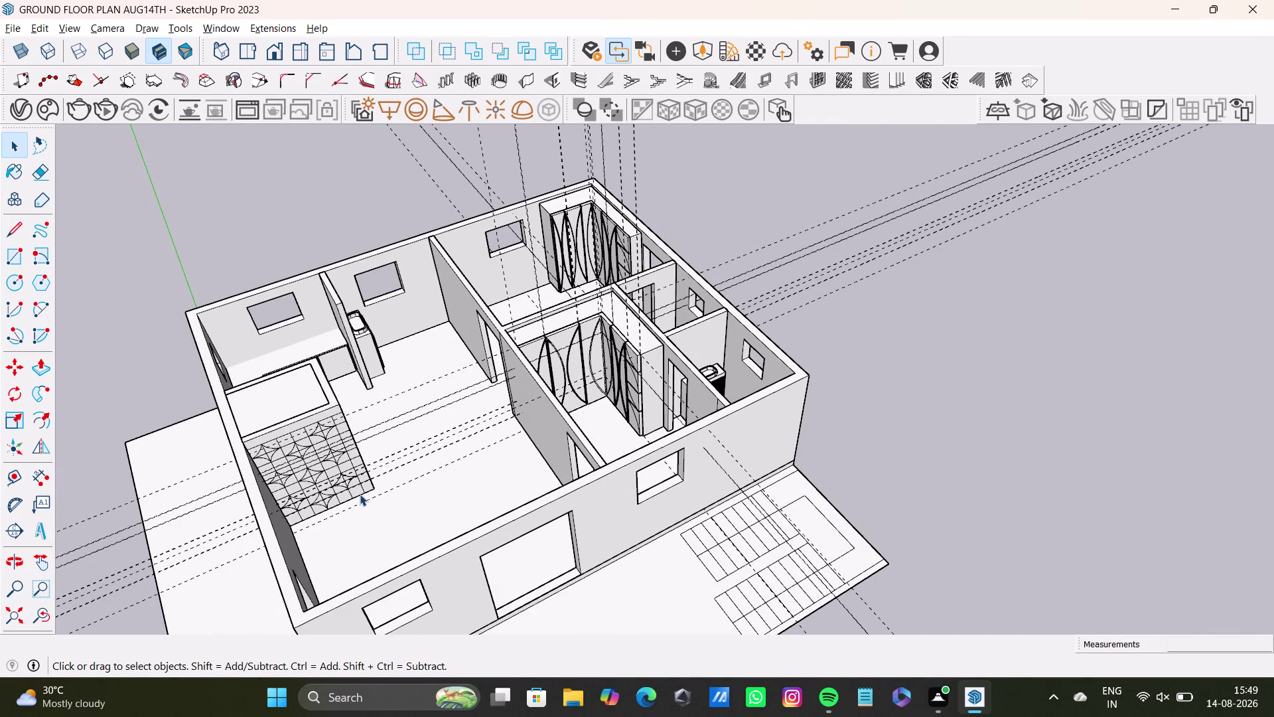
scroll(down, 3)
scroll(up, 3)
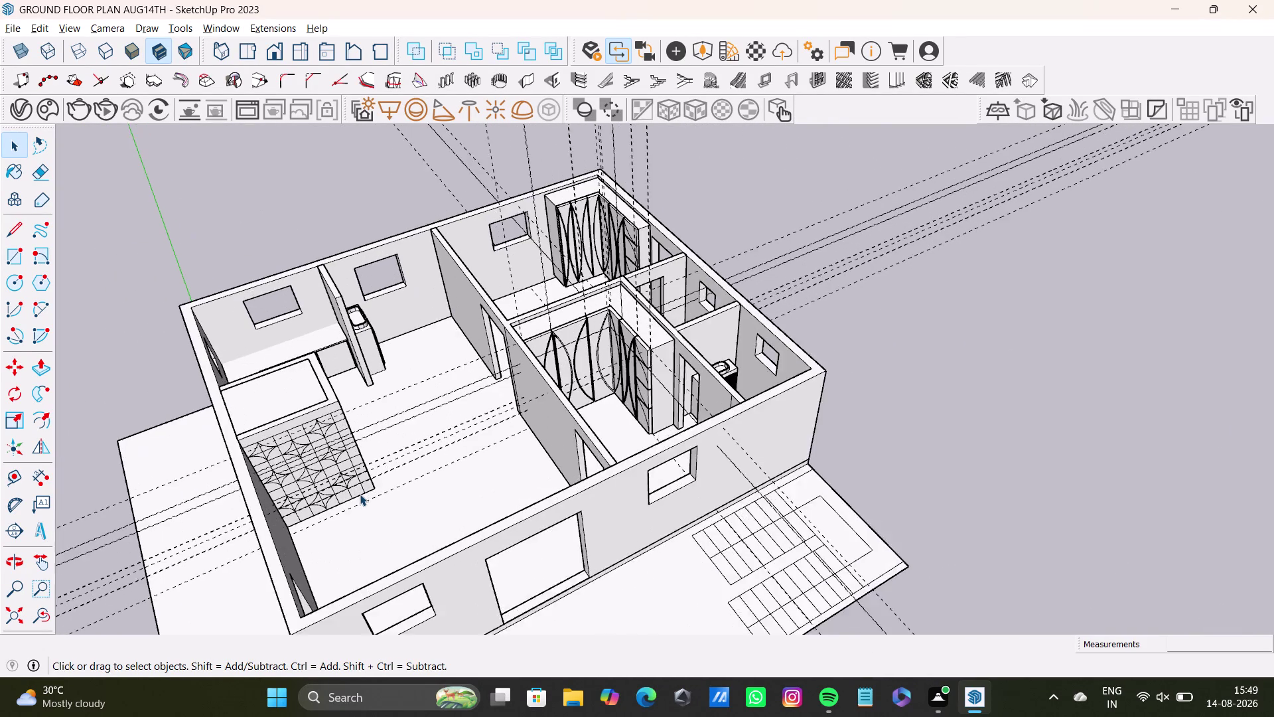
scroll(up, 3)
scroll(up, 3)
scroll(down, 3)
scroll(up, 3)
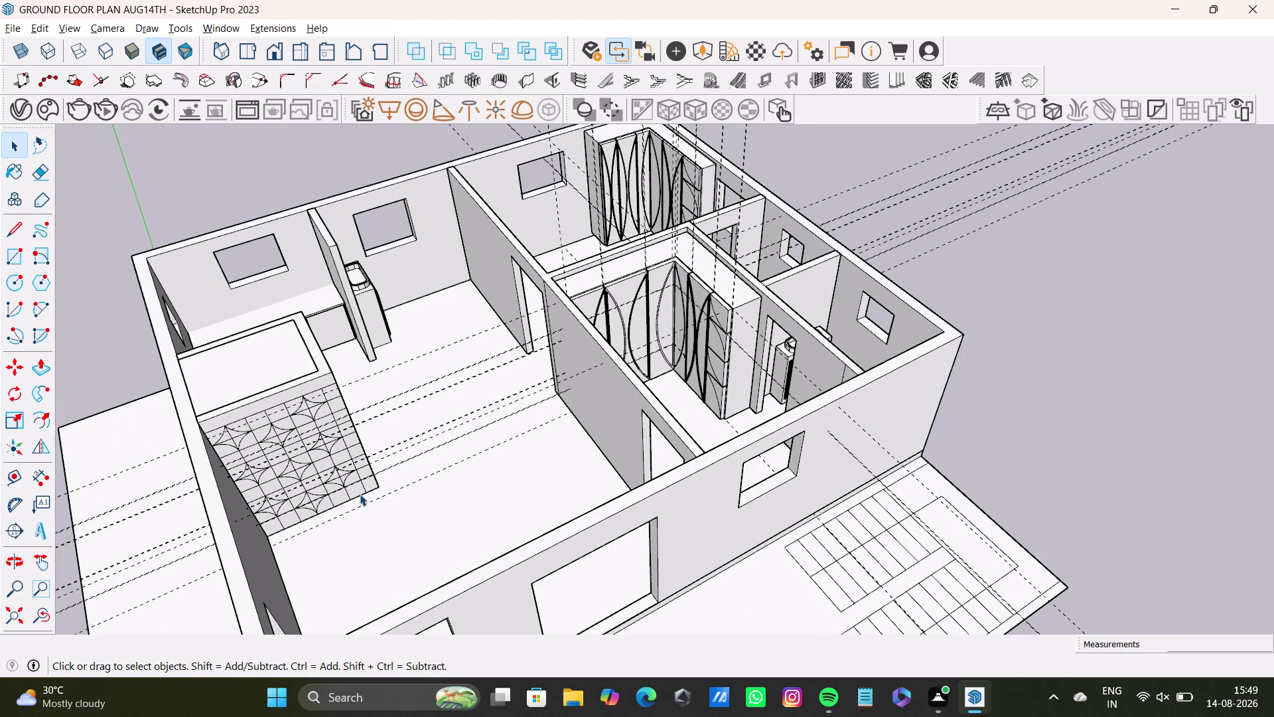
scroll(down, 3)
scroll(down, 3)
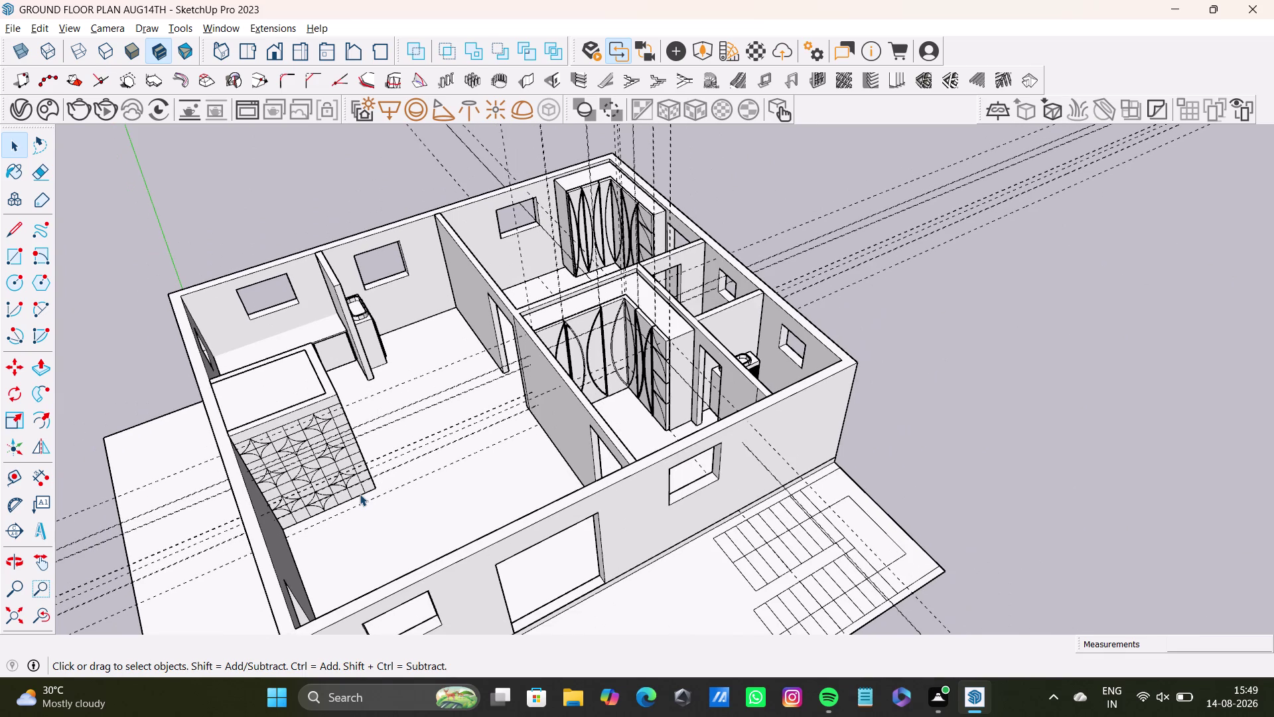
scroll(up, 3)
scroll(up, 3)
scroll(up, 3)
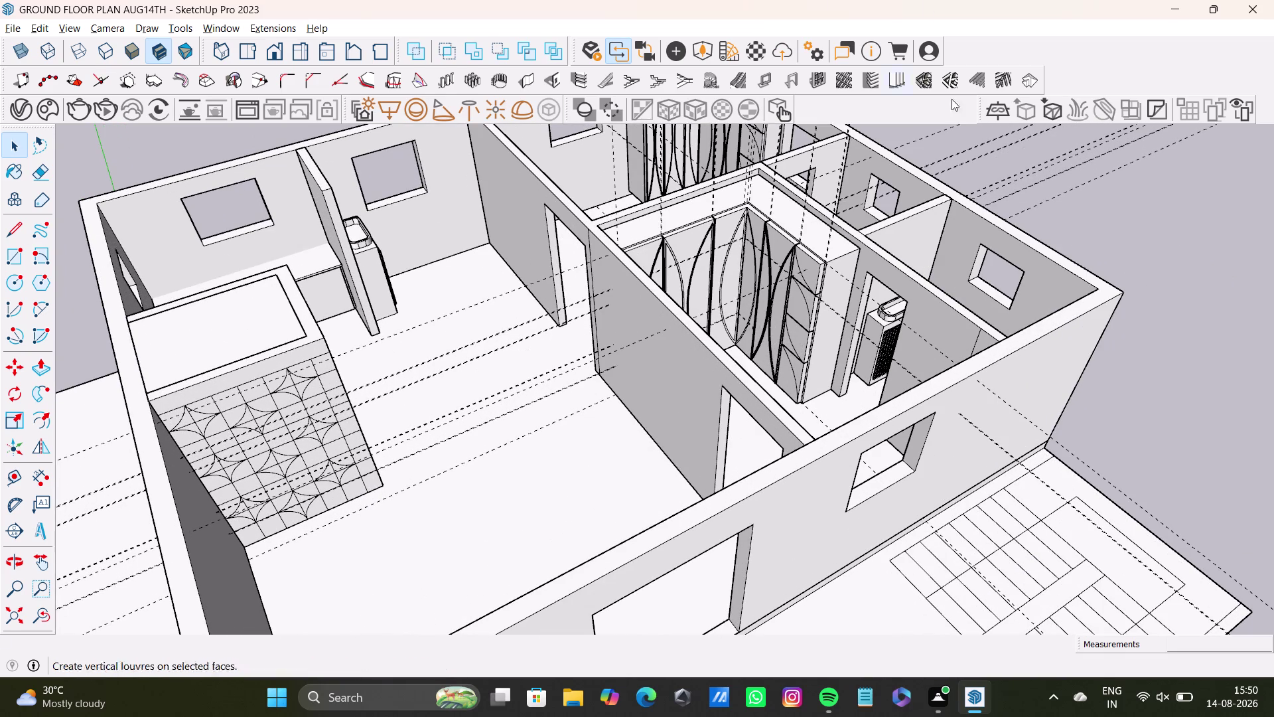
scroll(down, 3)
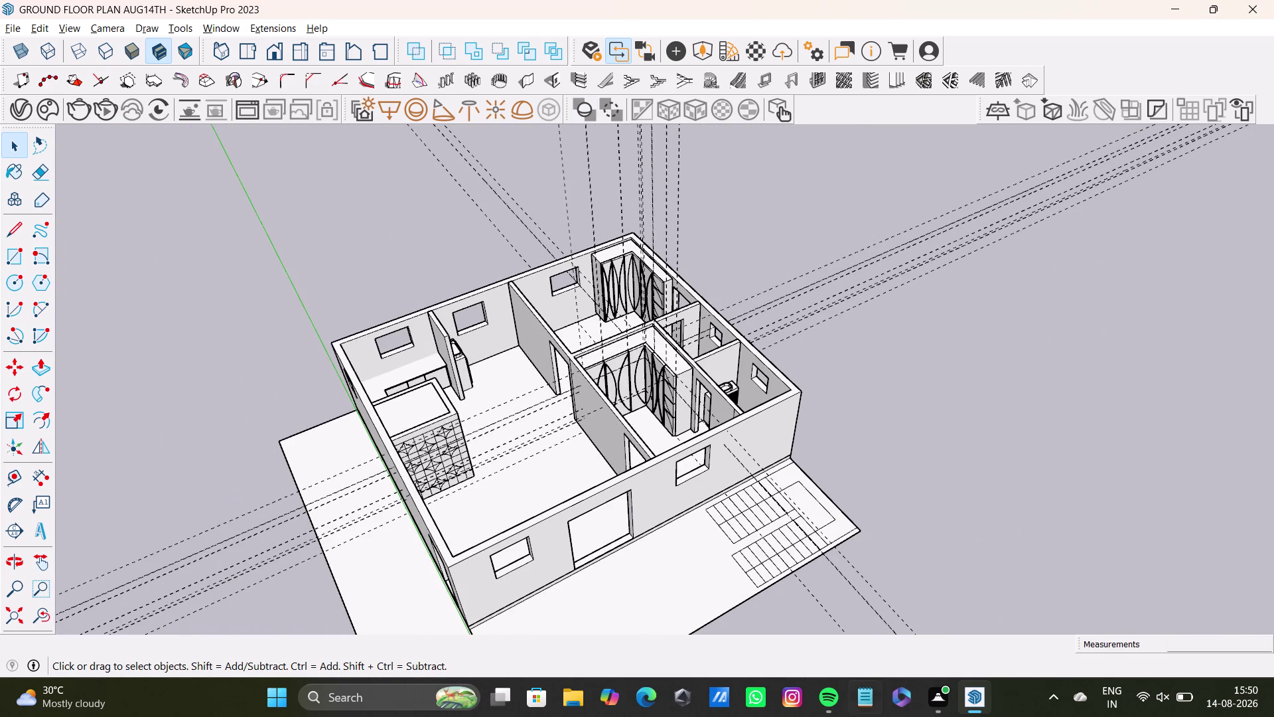